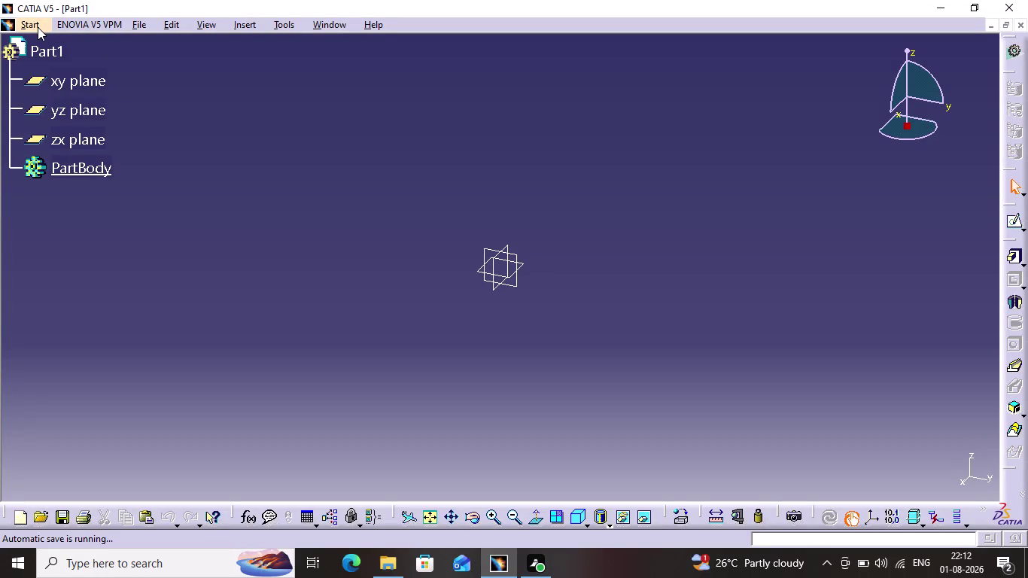
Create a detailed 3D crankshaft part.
Create a new part via Start > Mechanical Design > Part Design and select the zx plane.
click(1020, 28)
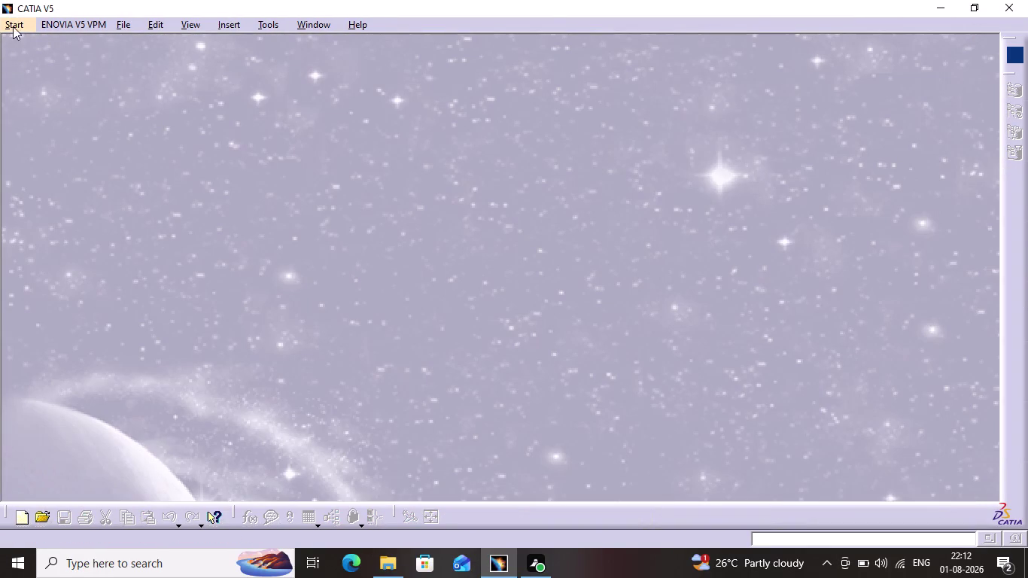
click(15, 23)
click(42, 60)
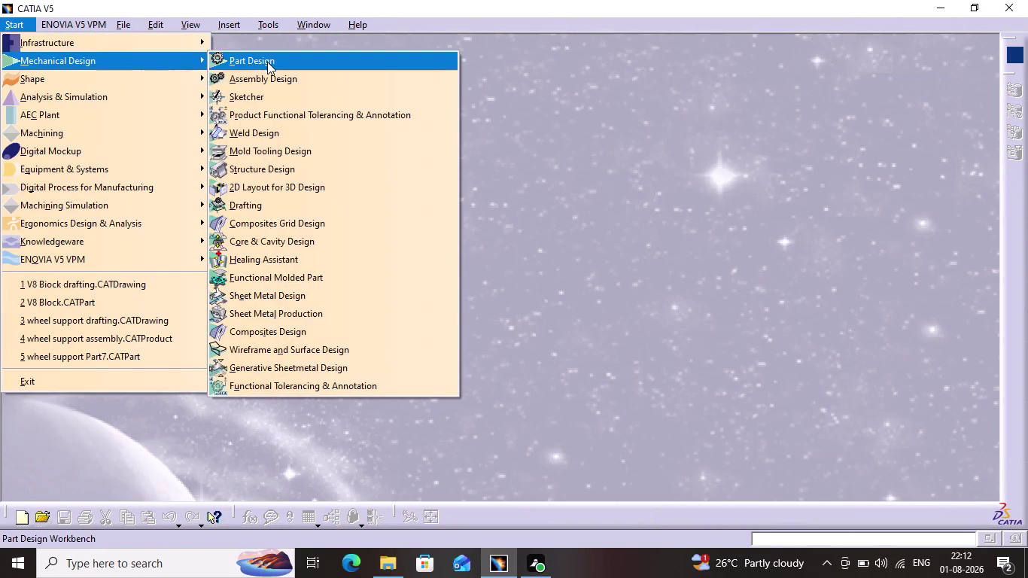
click(267, 62)
click(912, 483)
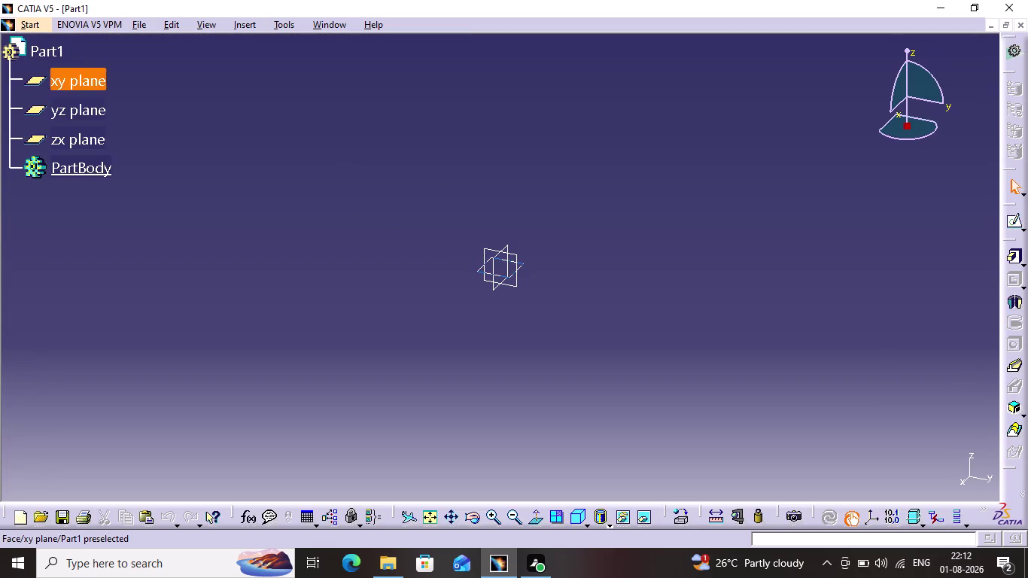
click(491, 260)
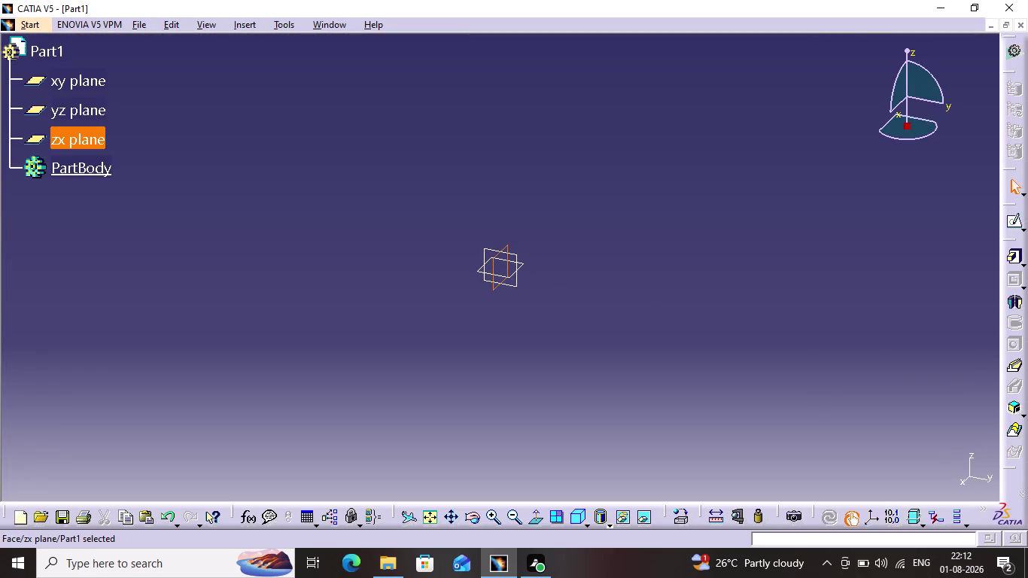
click(1017, 255)
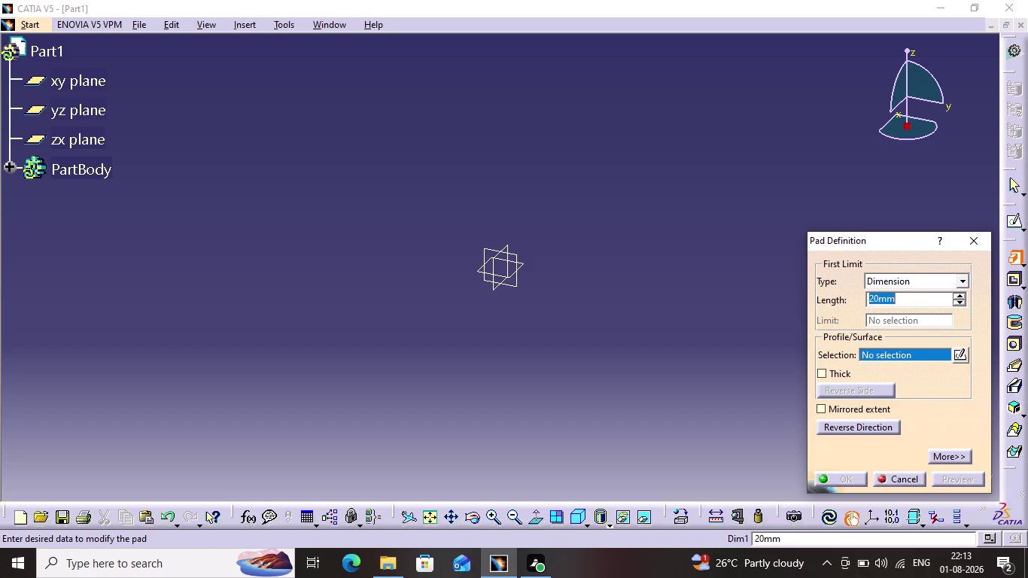
Cancel the profileless pad and open a new sketch on the zx plane.
click(501, 247)
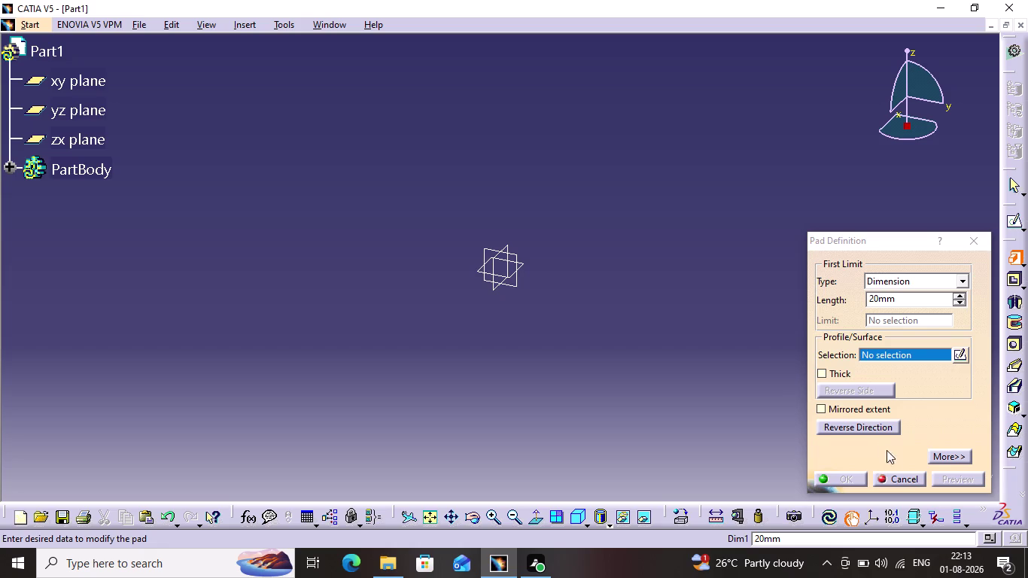
click(892, 482)
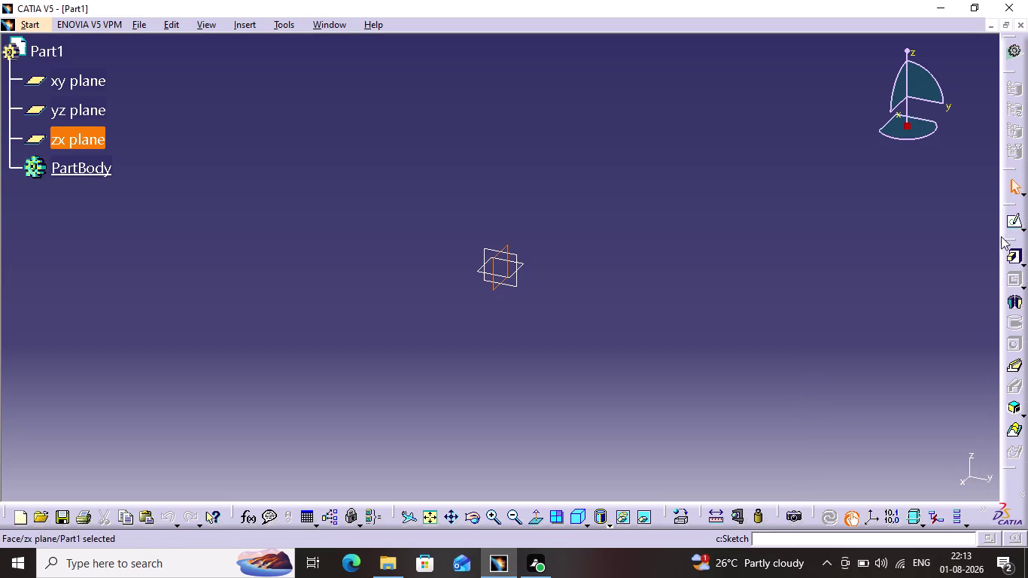
click(997, 241)
click(1008, 217)
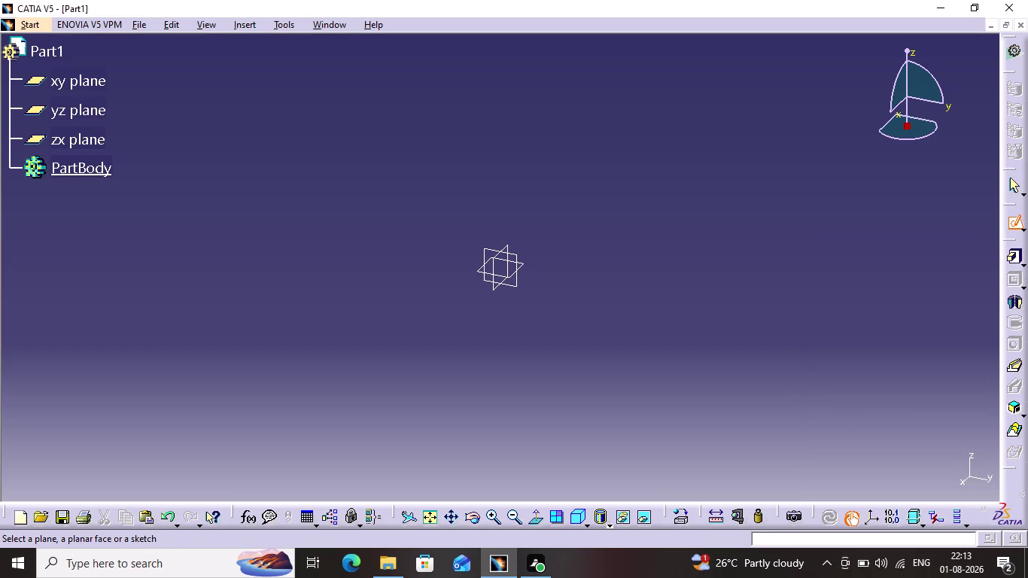
click(495, 259)
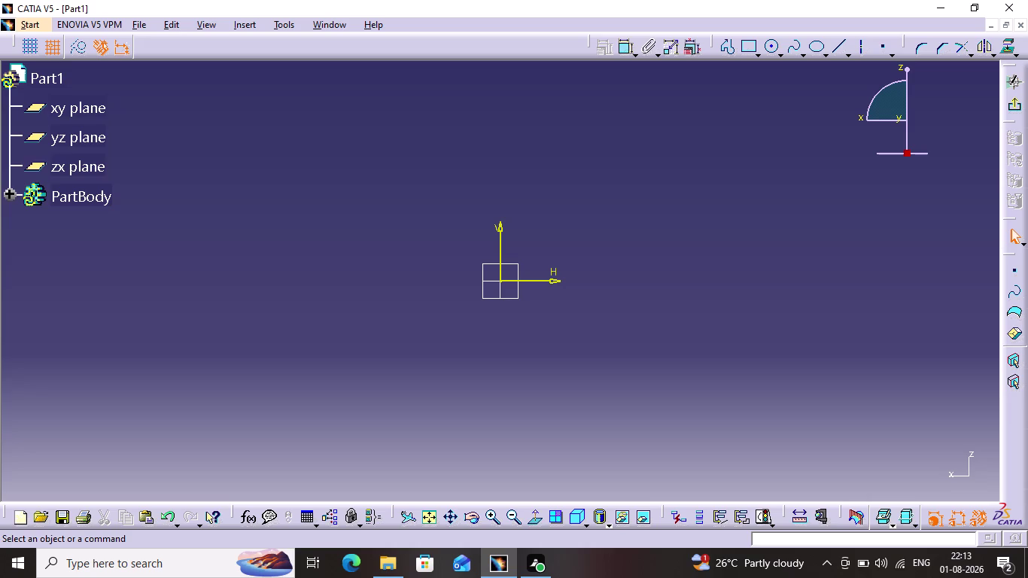
Draw a circle centred on the sketch origin, about 89 mm in diameter.
click(767, 45)
click(498, 280)
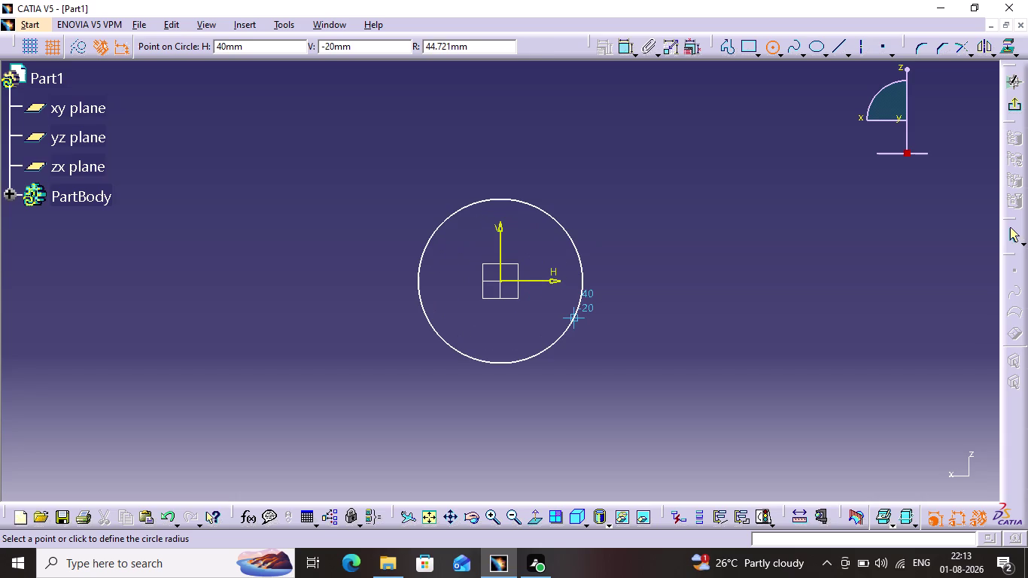
click(578, 316)
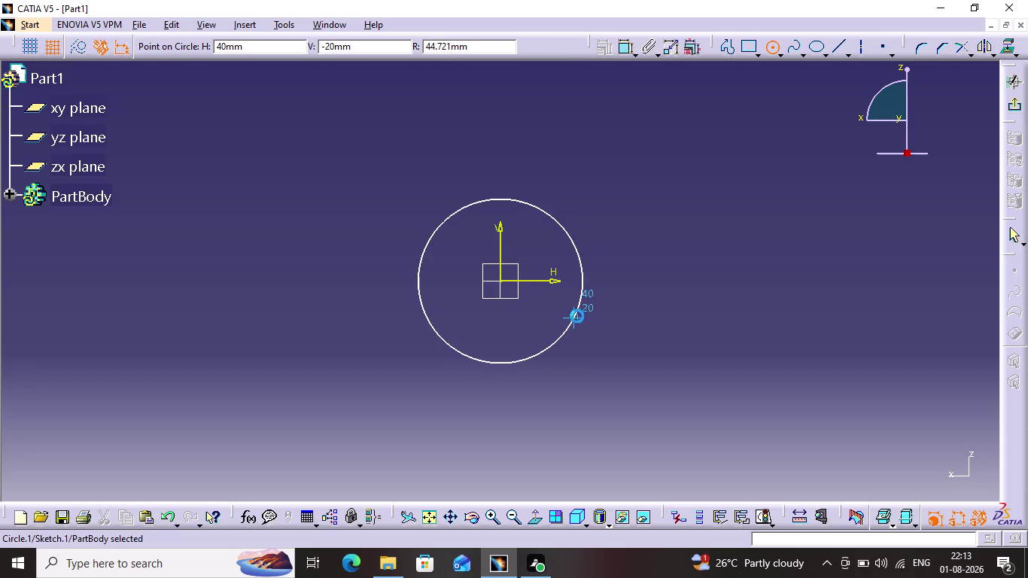
click(680, 322)
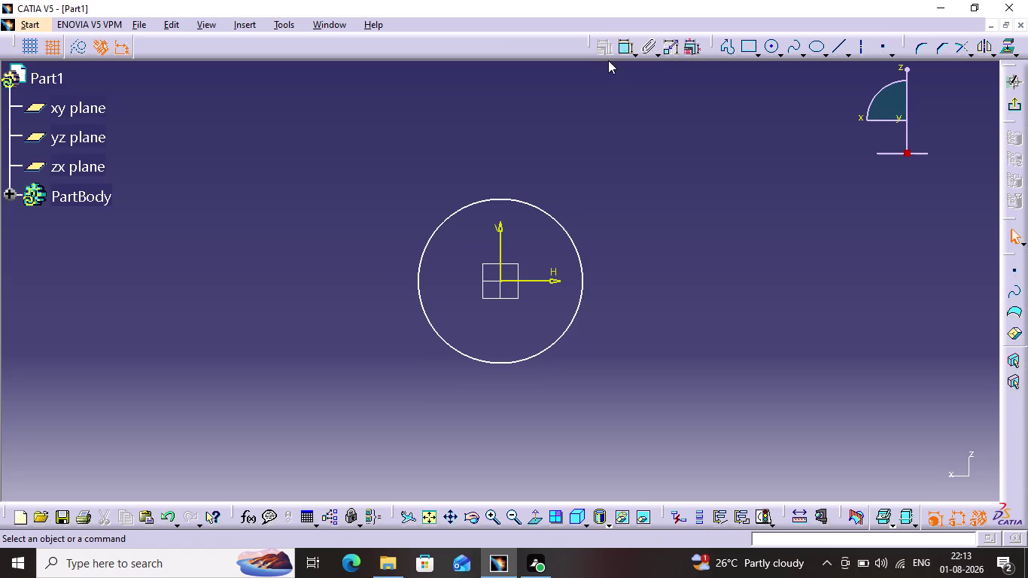
click(620, 49)
Dimension the circle, switch the constraint to Radius and set it to 50 mm.
click(562, 232)
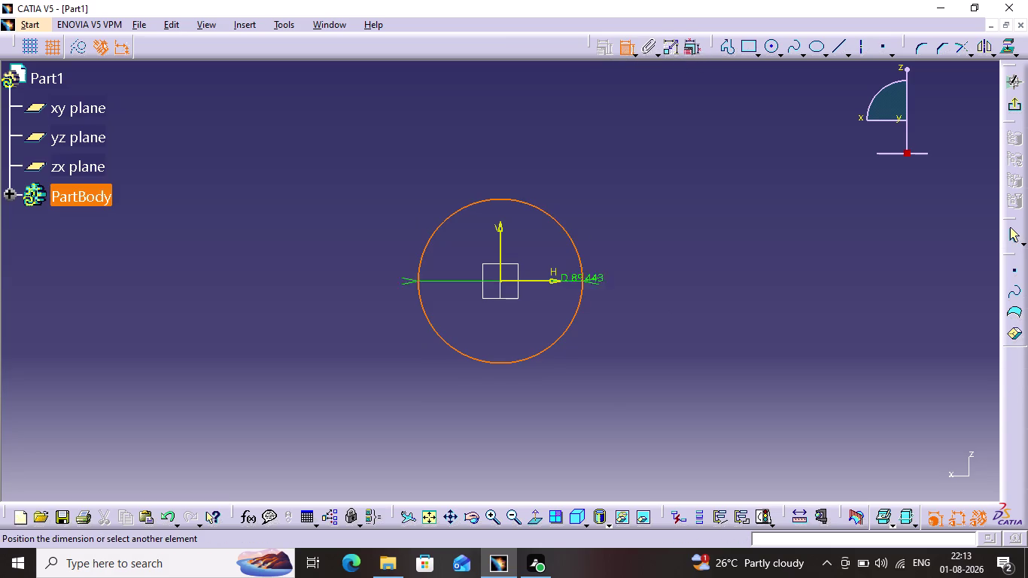
click(606, 183)
double_click(611, 179)
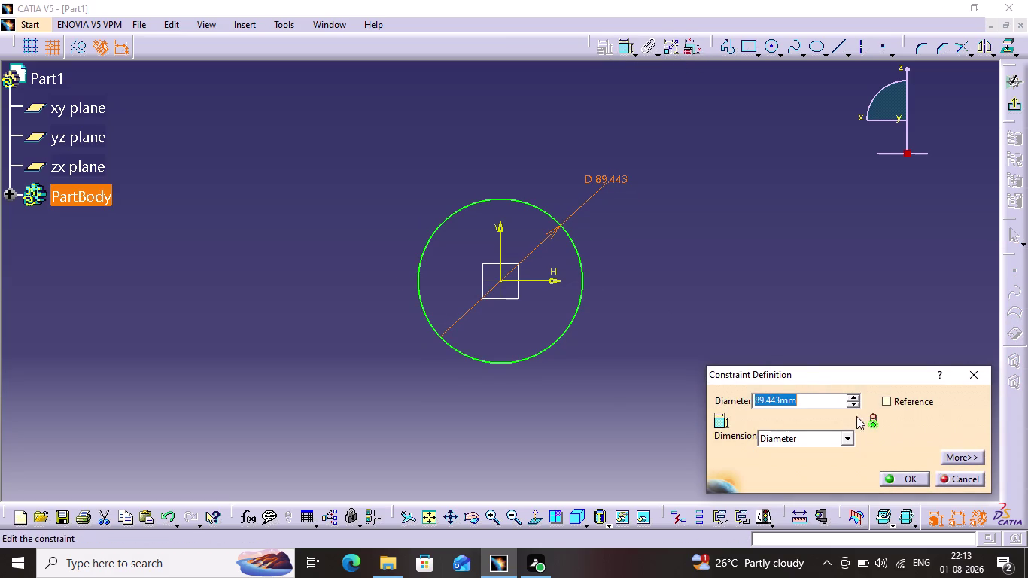
click(852, 439)
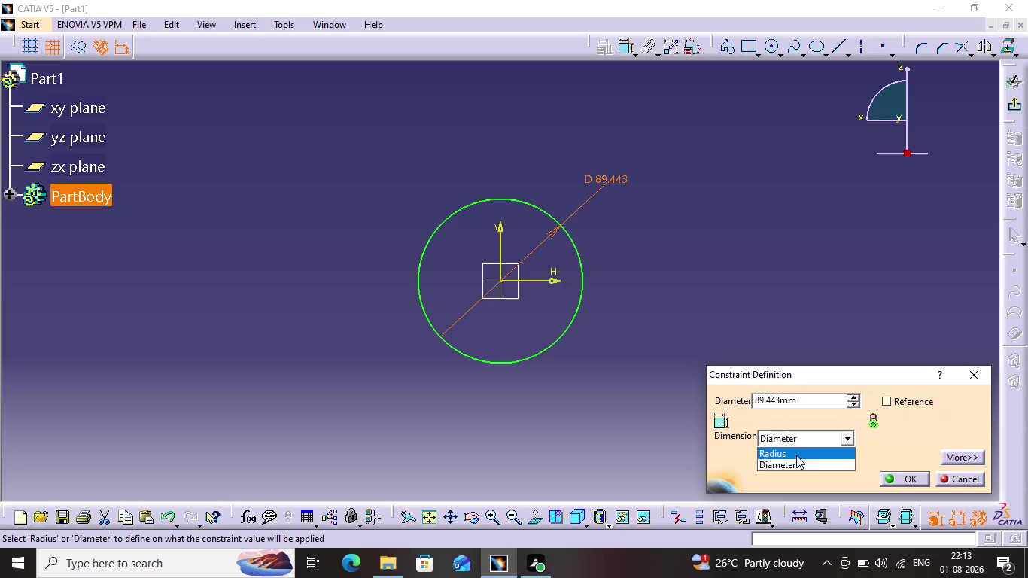
click(795, 456)
double_click(793, 402)
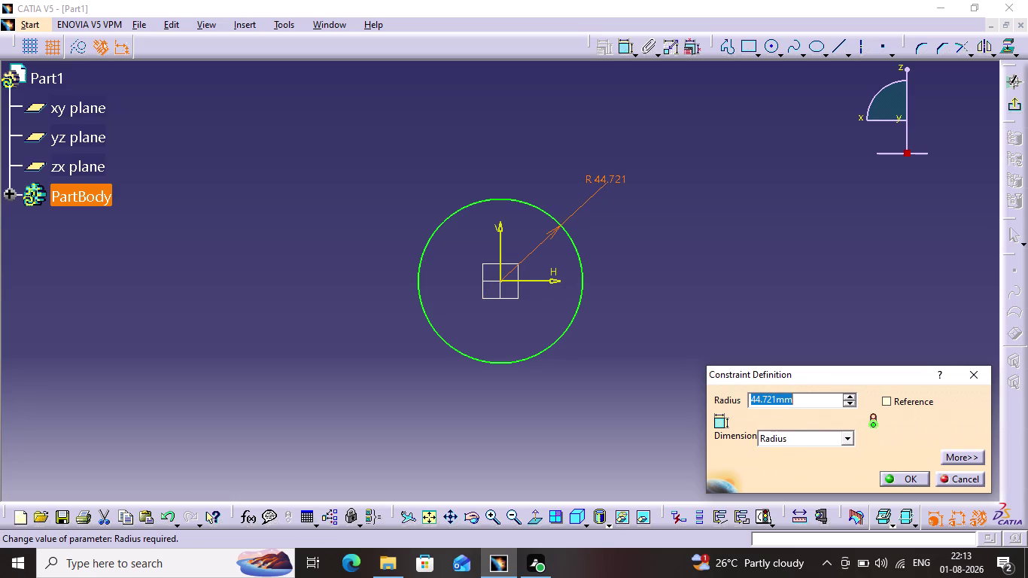
text(50)
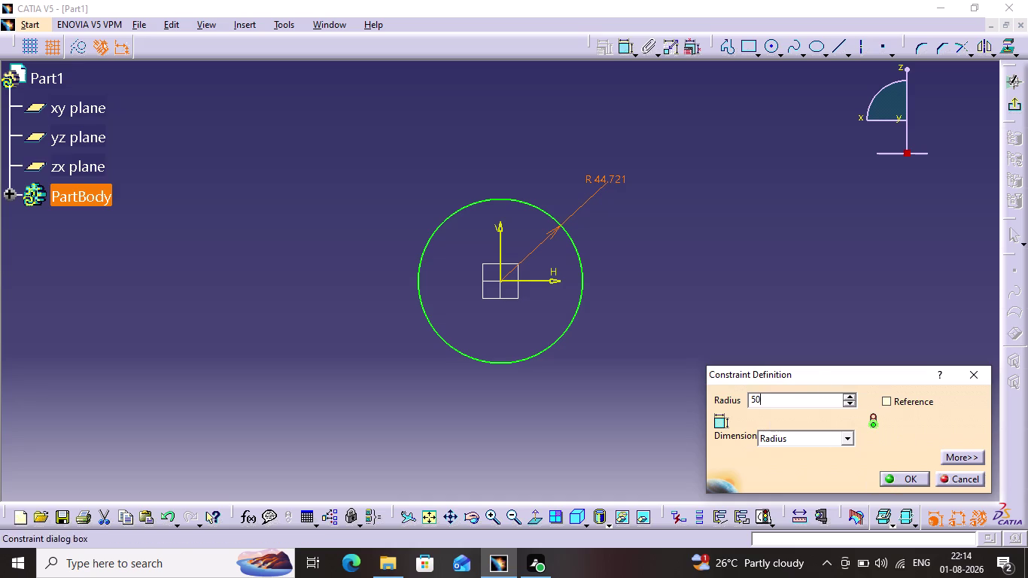
click(808, 342)
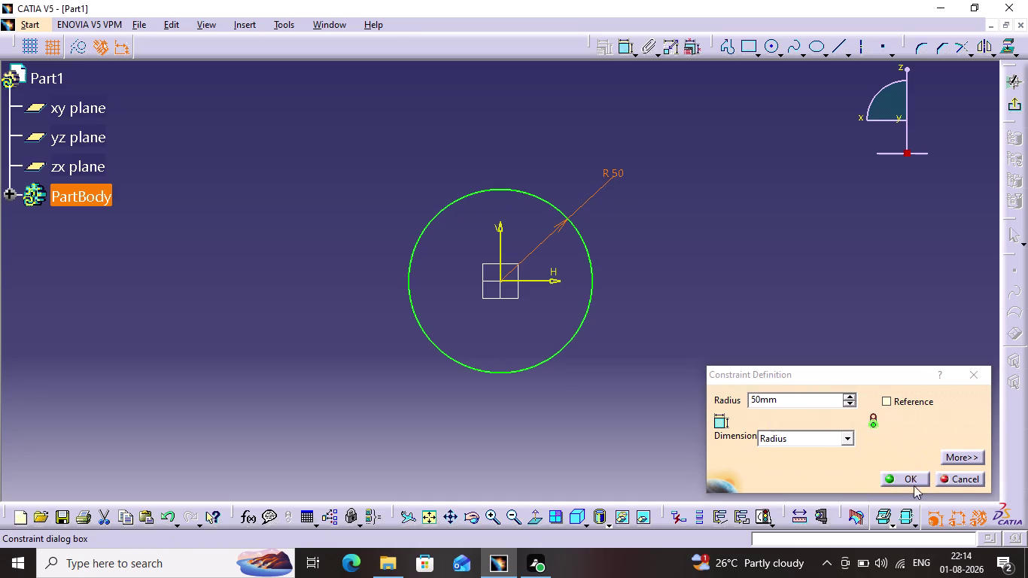
click(914, 485)
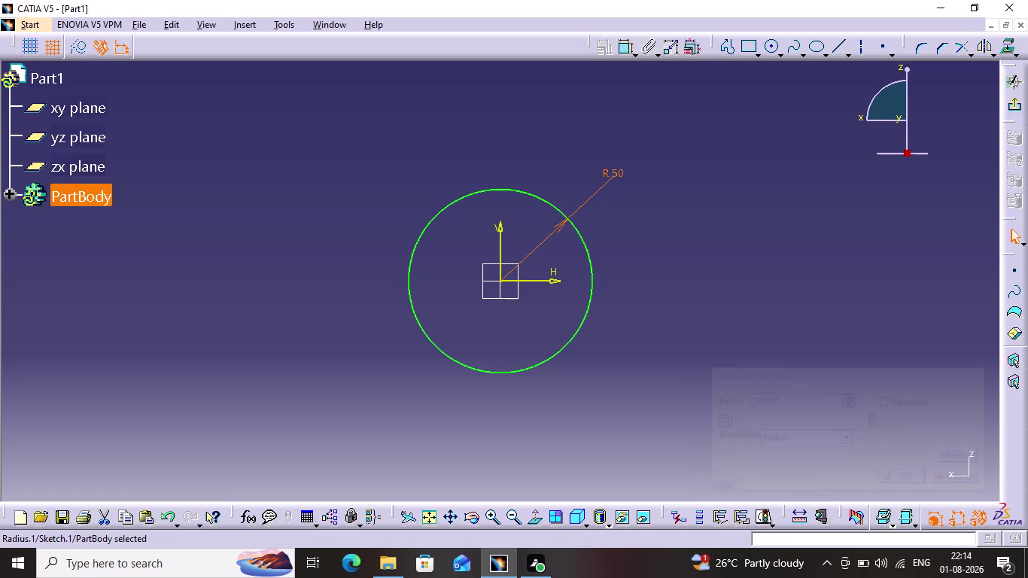
drag(763, 66, 761, 73)
drag(795, 38, 868, 12)
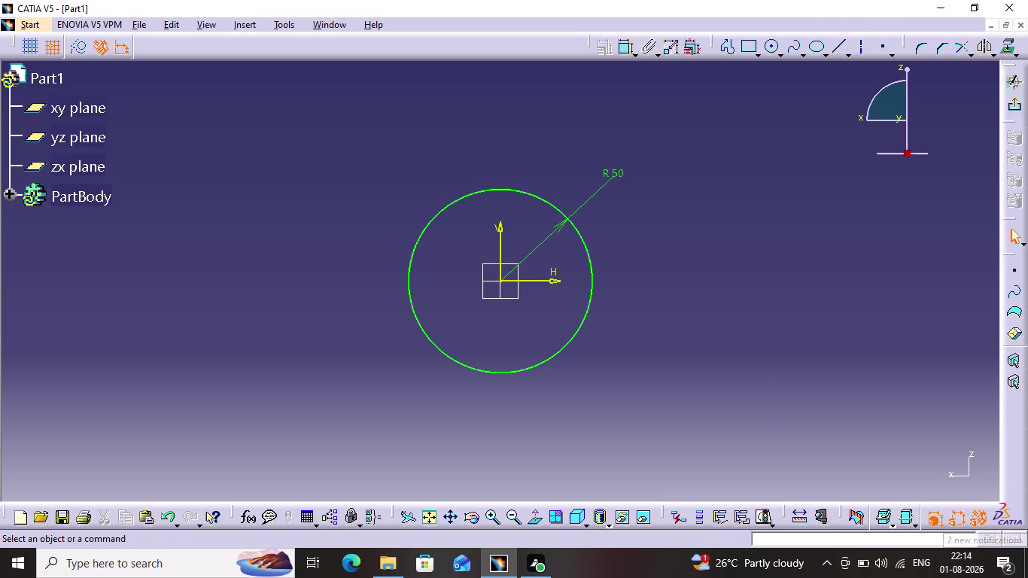
click(765, 50)
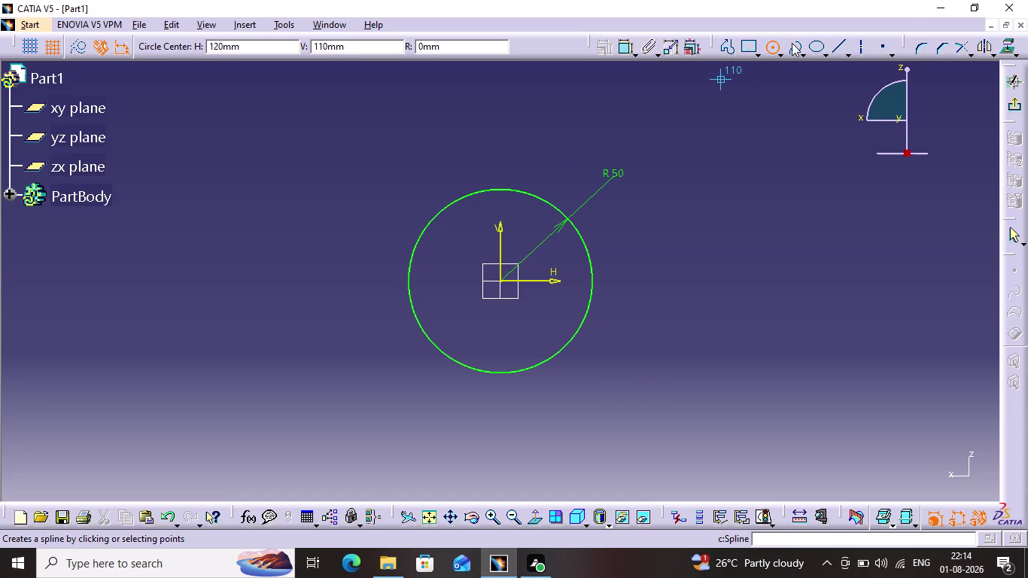
Exit the sketch and pad the R50 circle 16 mm in the reversed direction.
click(766, 46)
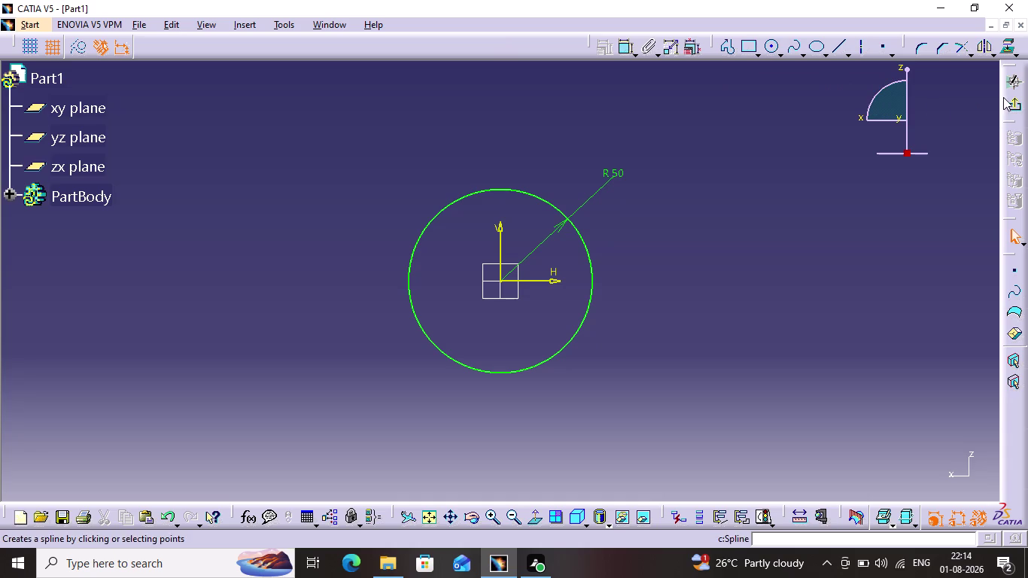
click(1014, 108)
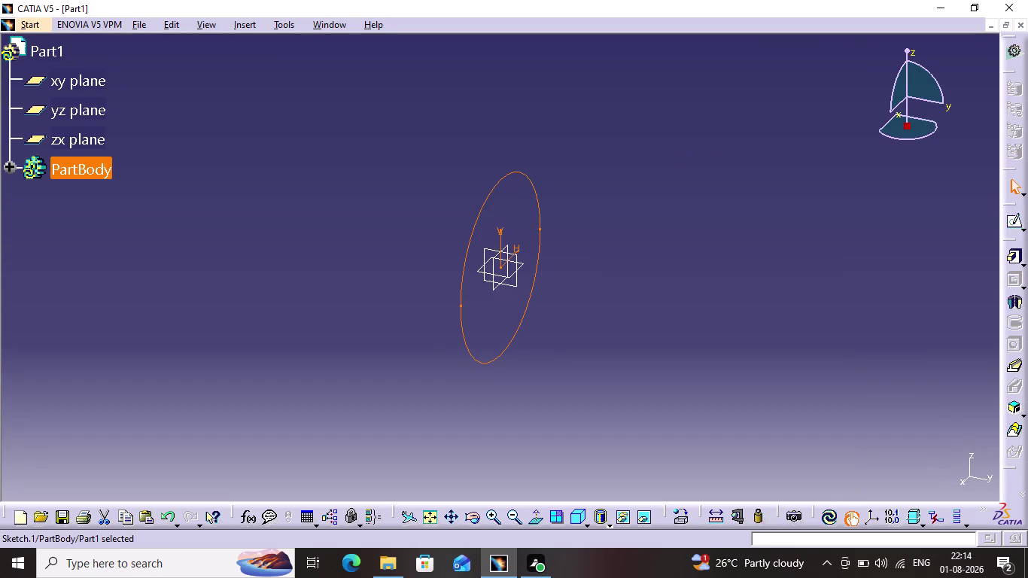
click(1012, 255)
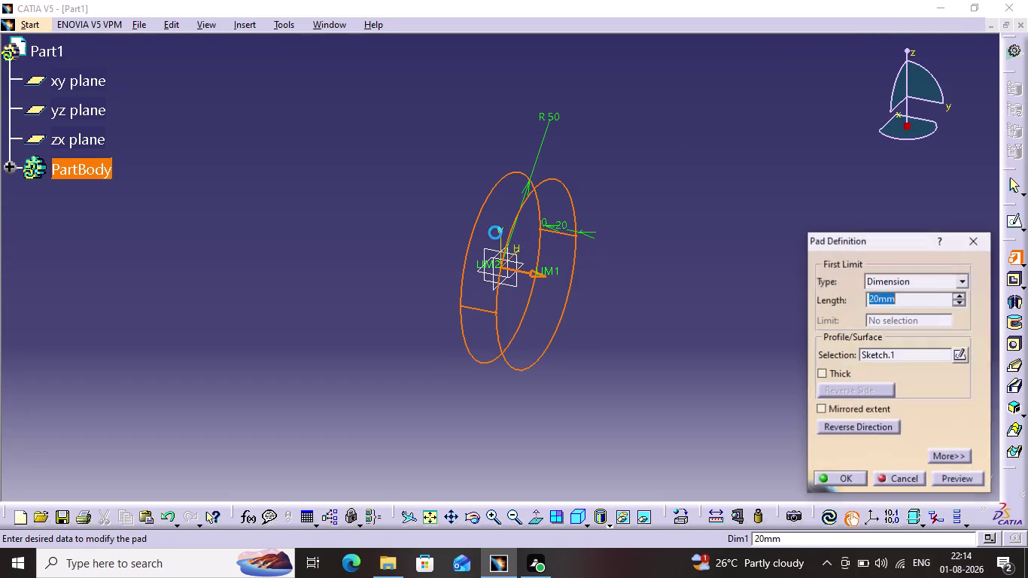
click(827, 426)
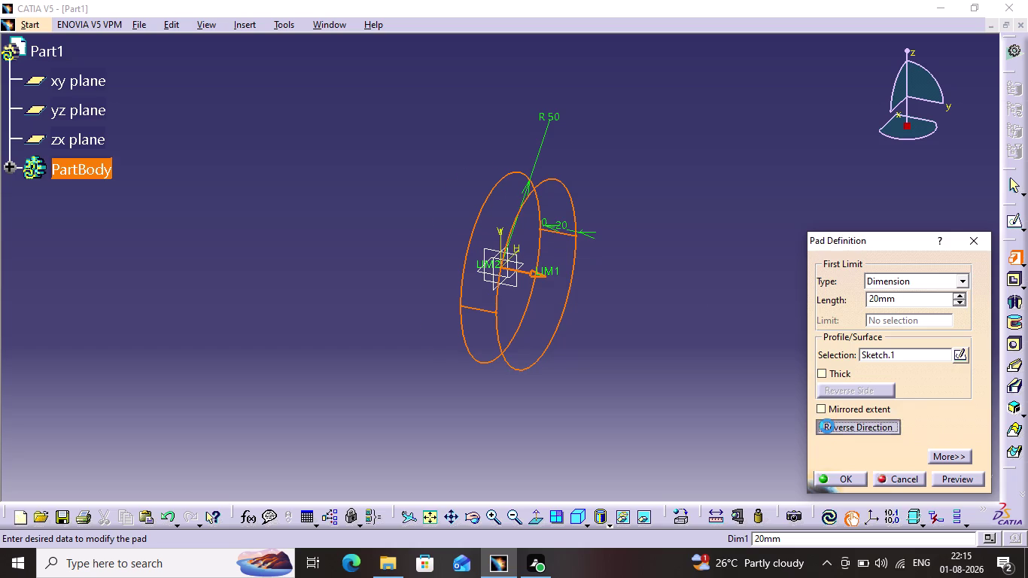
double_click(900, 299)
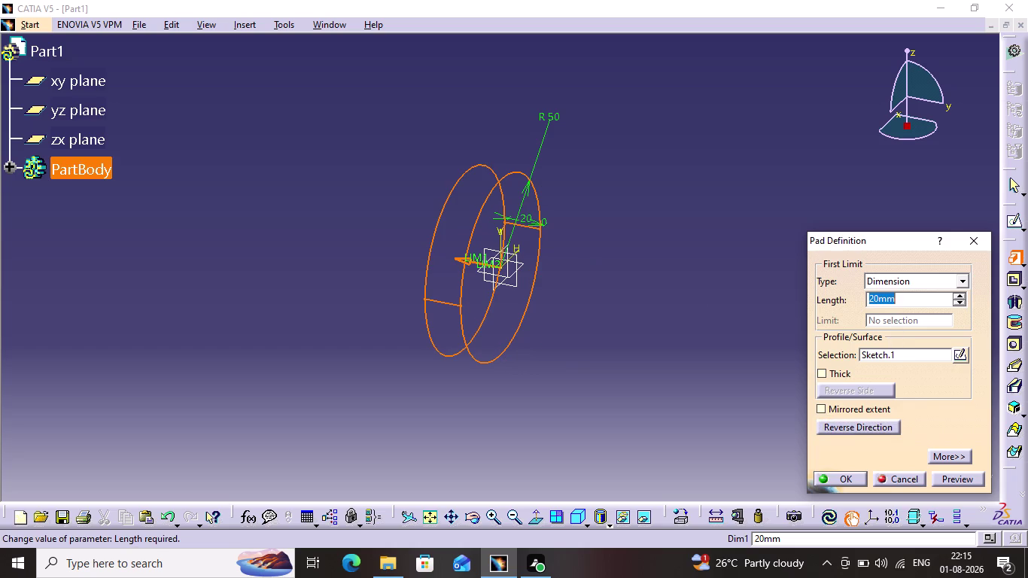
key(1)
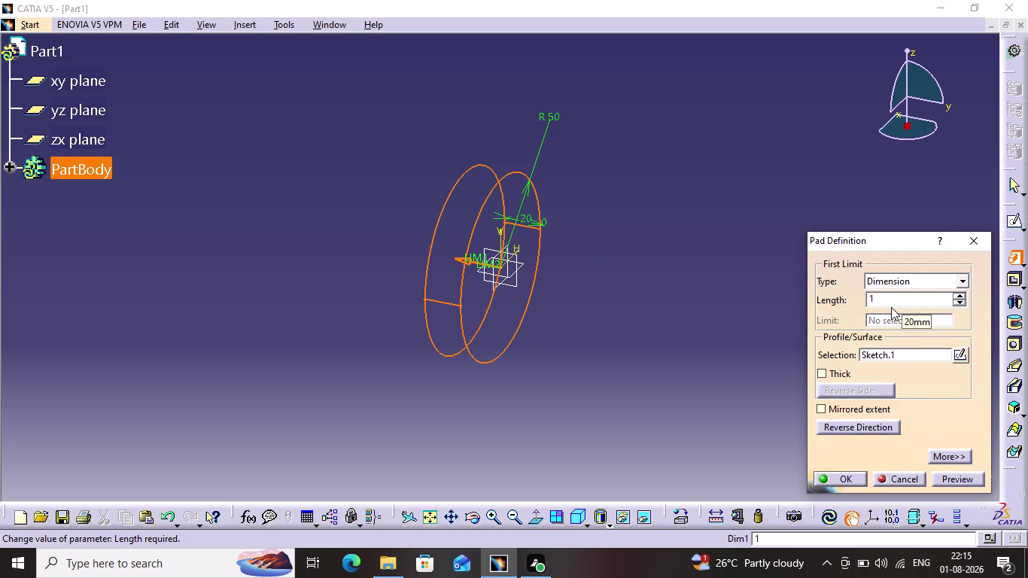
key(6)
key(Return)
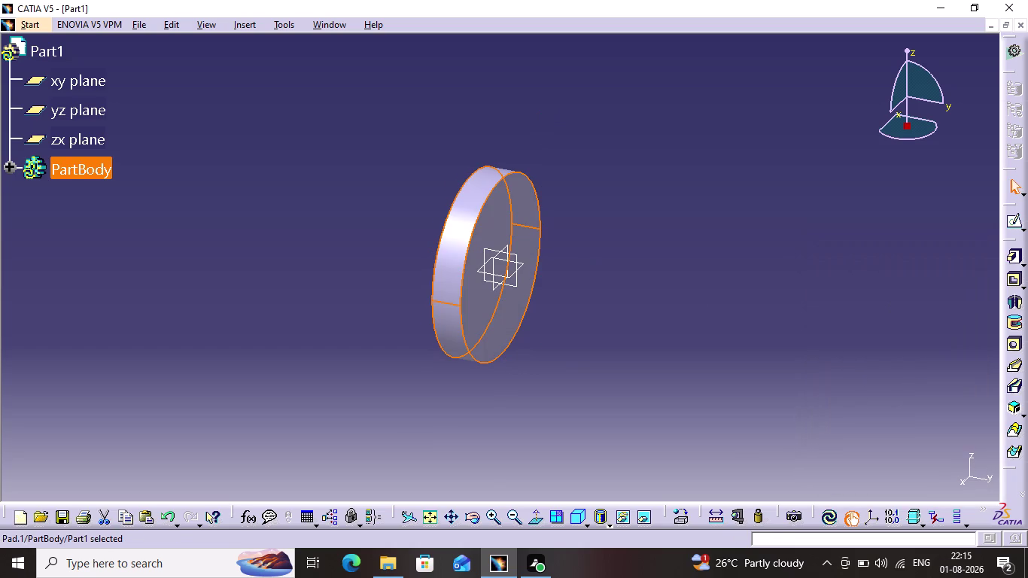
click(681, 307)
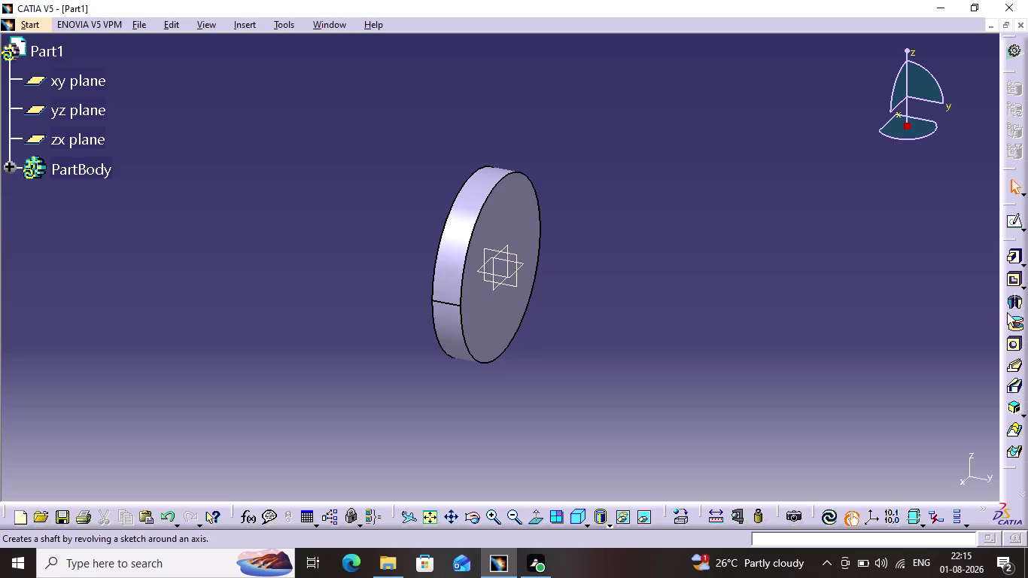
Abandon a hole on the disc face and open a sketch on the front face instead.
click(1011, 338)
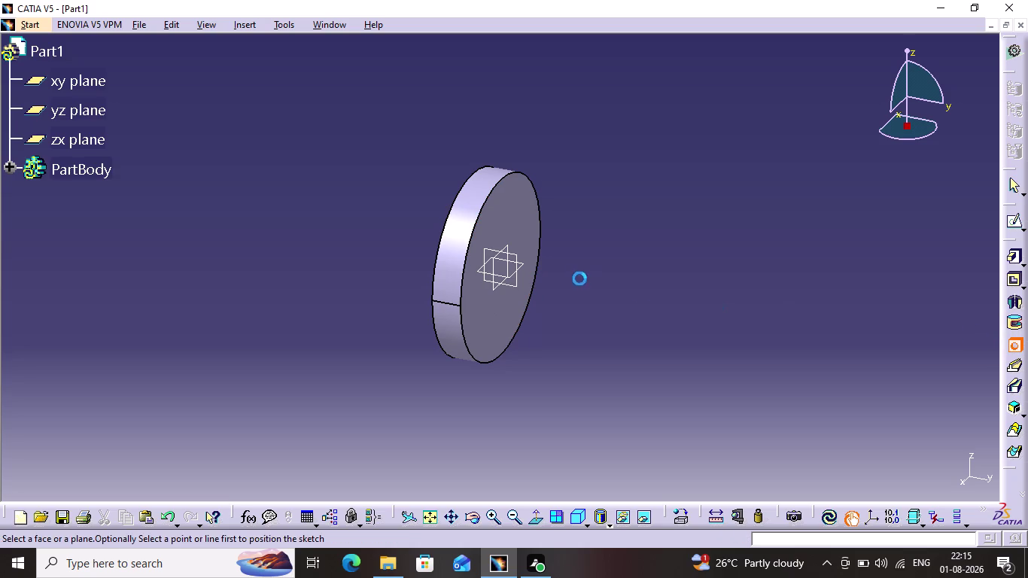
click(503, 301)
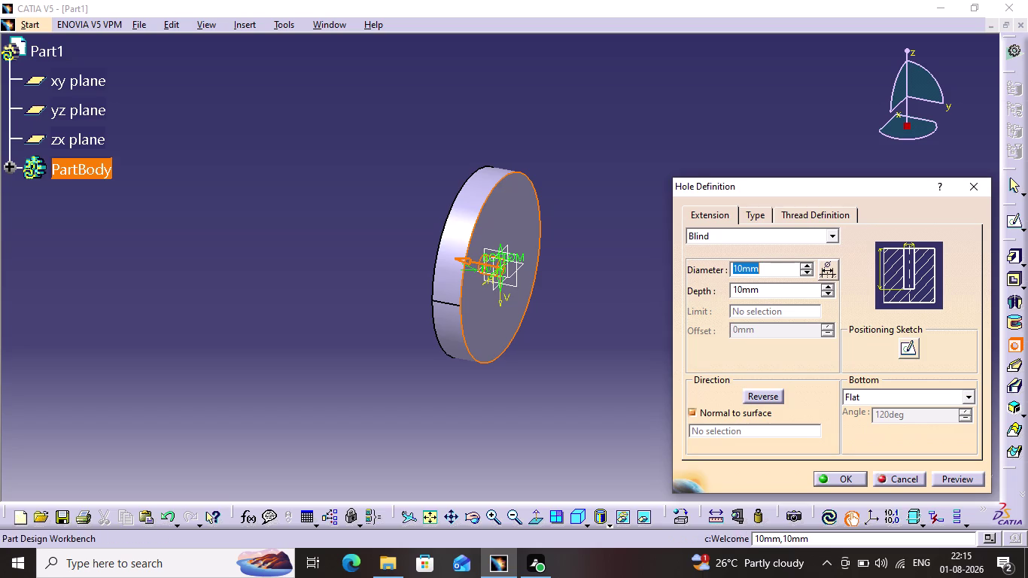
click(974, 177)
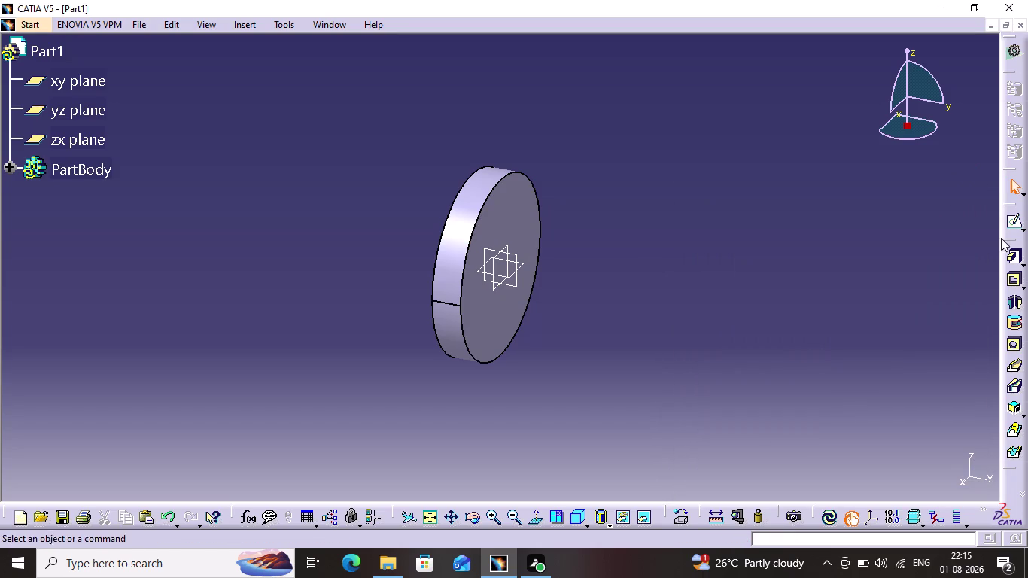
click(1013, 231)
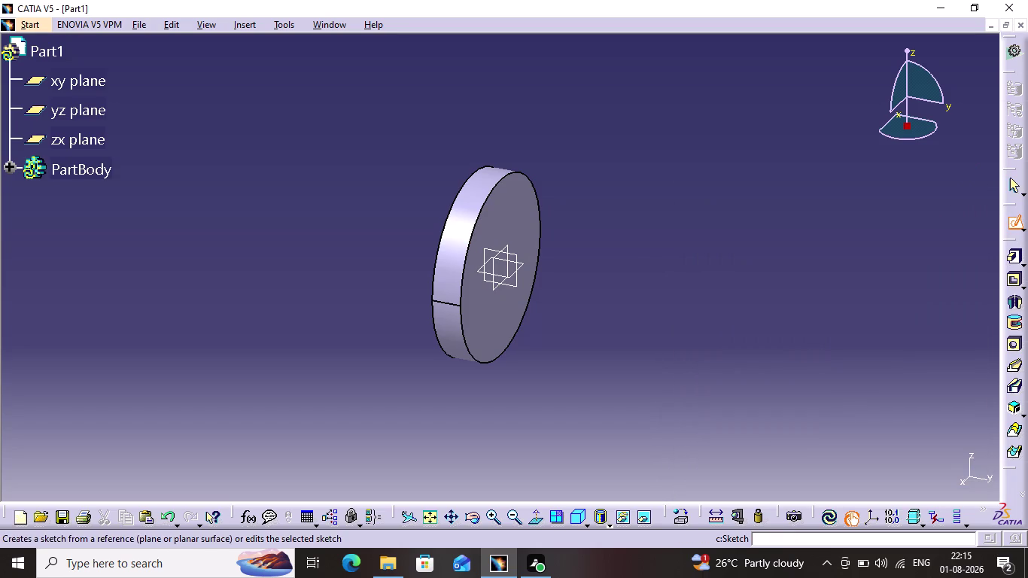
click(509, 312)
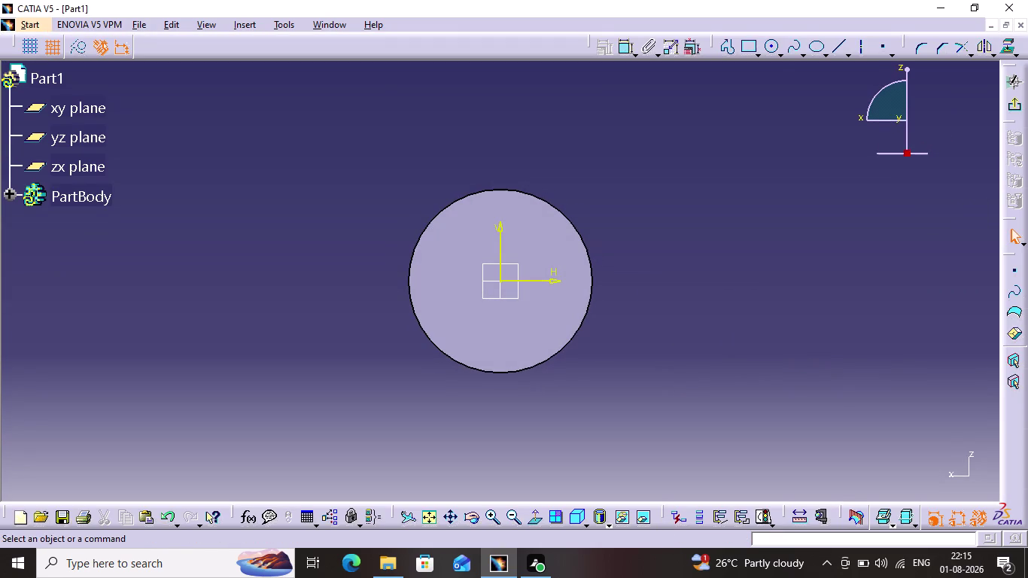
Draw a circle centred on the face origin, discarding an accidental second circle.
click(773, 53)
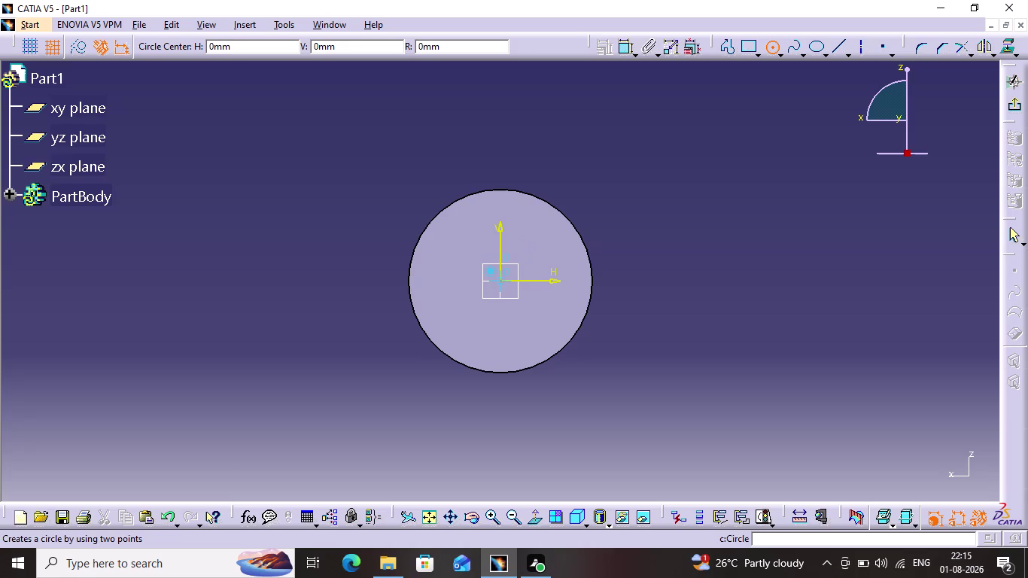
click(504, 279)
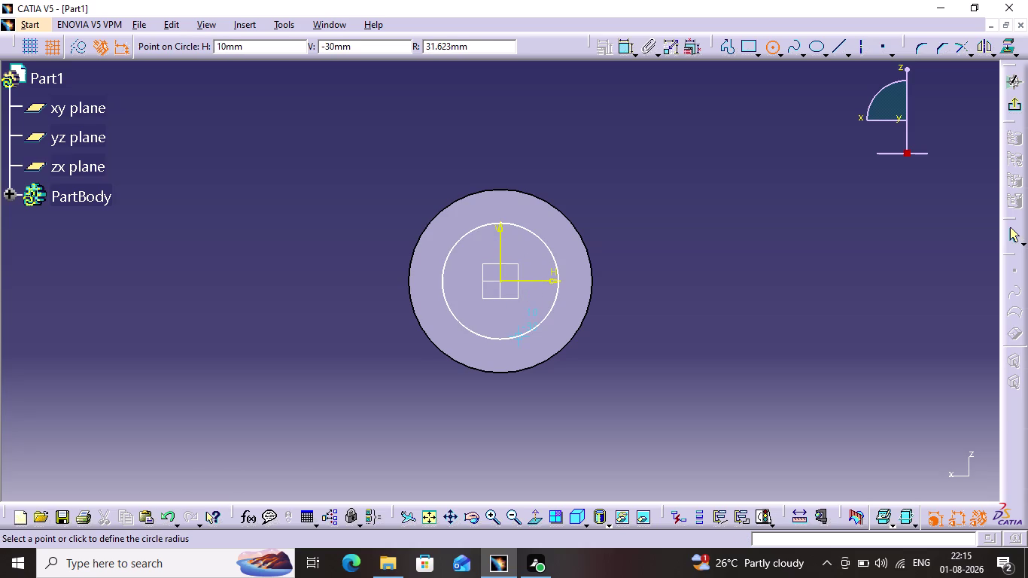
click(533, 339)
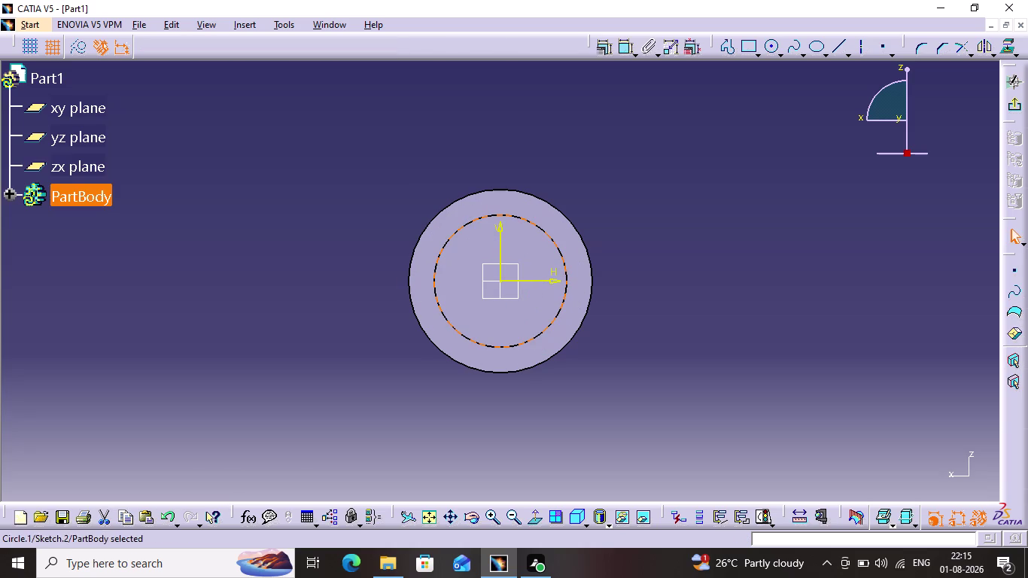
click(765, 53)
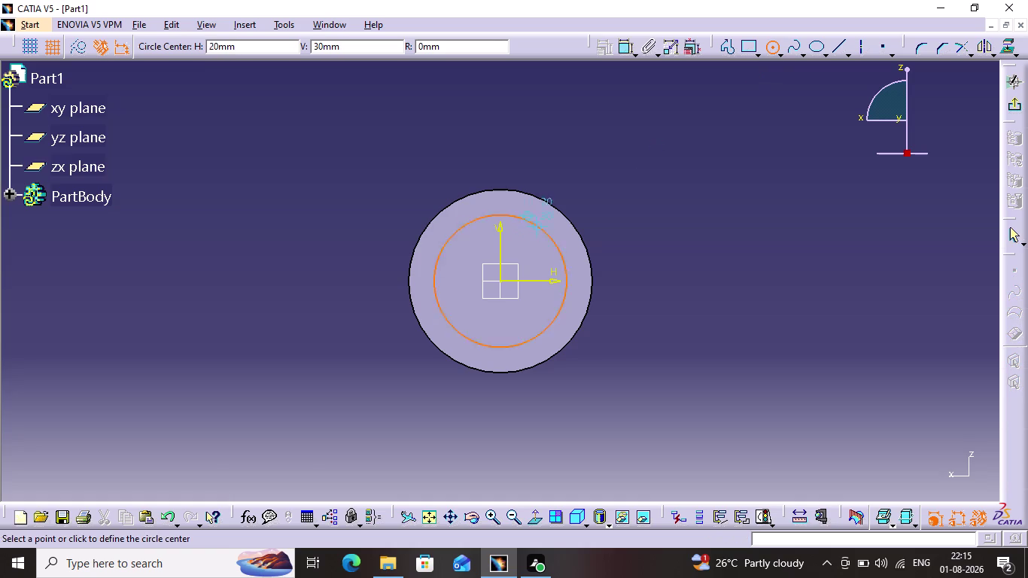
click(532, 223)
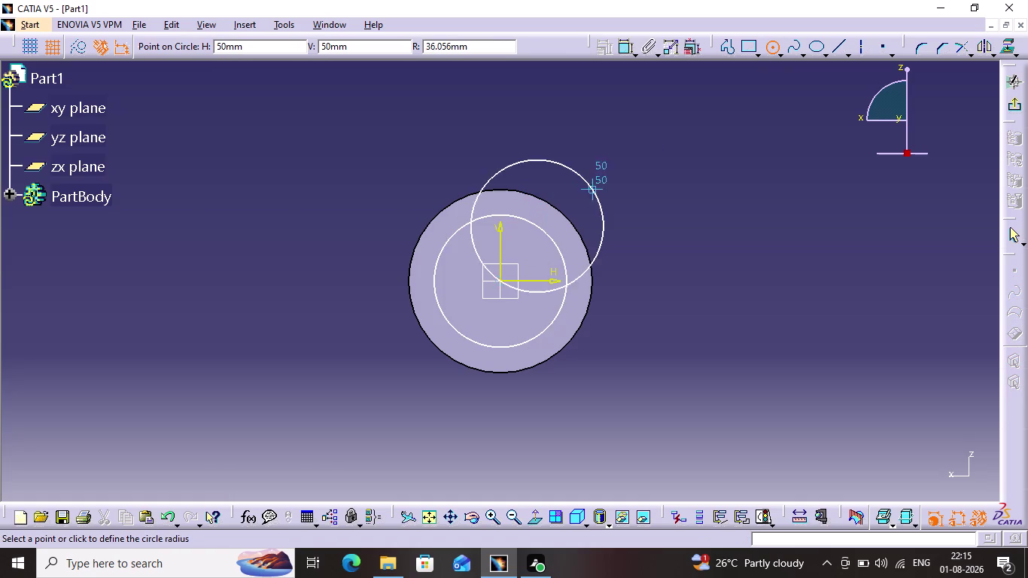
key(Escape)
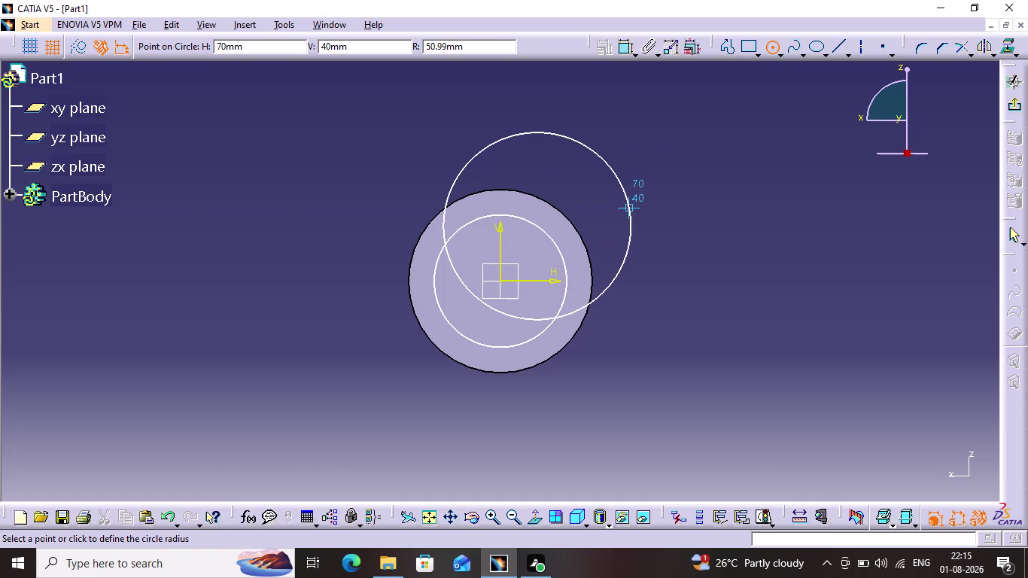
key(ctrl+z)
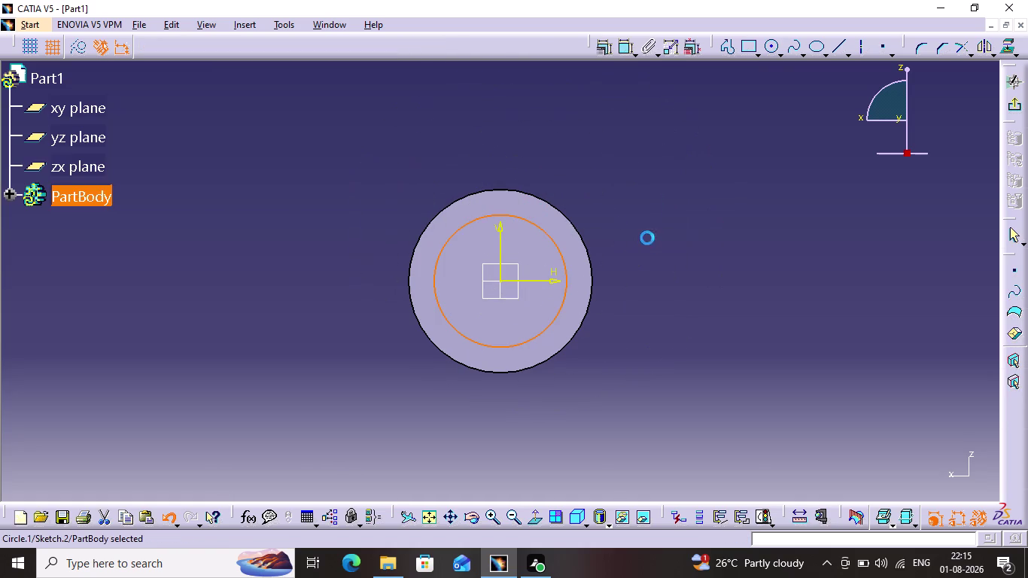
click(620, 54)
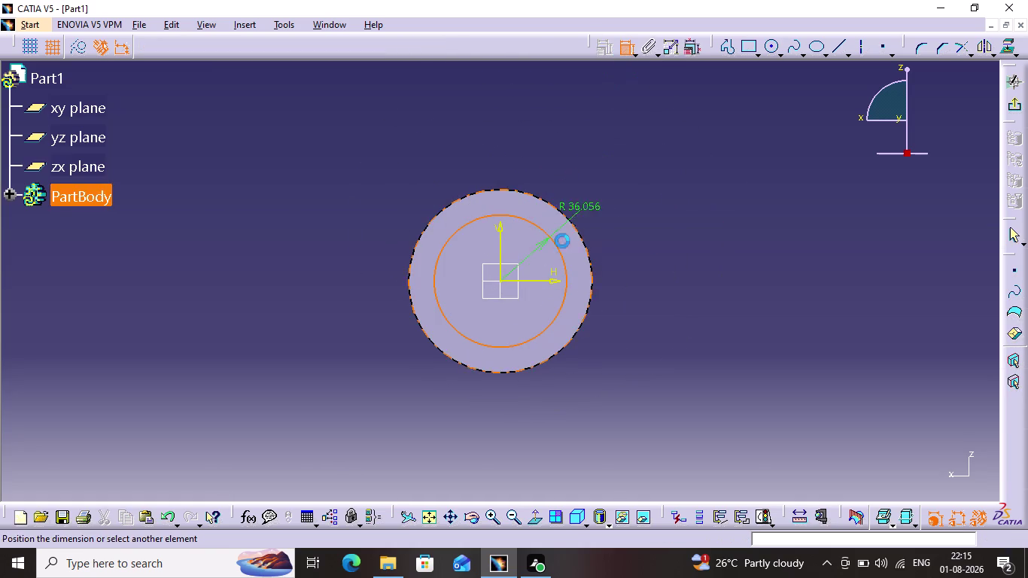
Dimension the centred circle and change it to an 80 mm diameter.
click(615, 192)
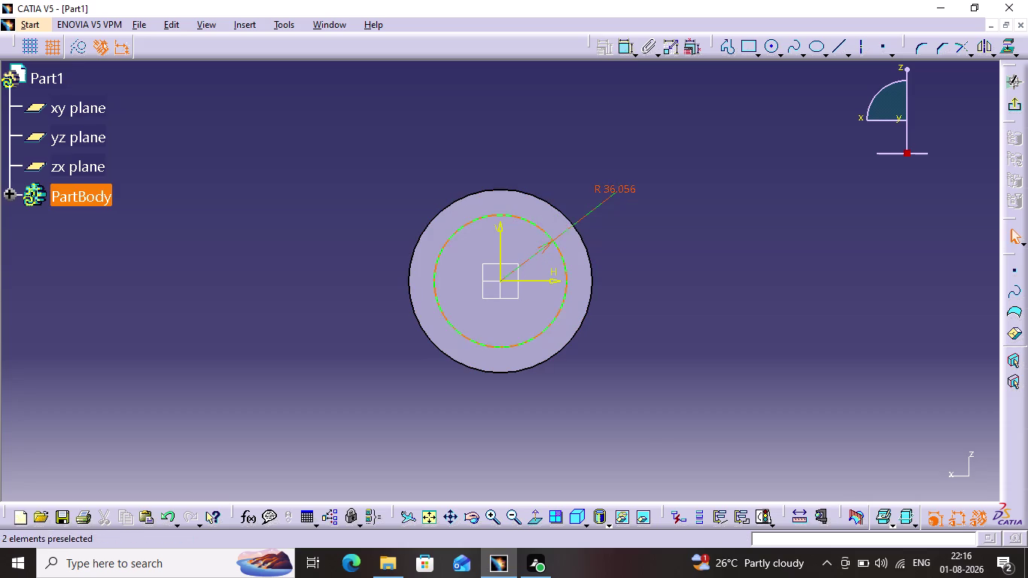
double_click(619, 185)
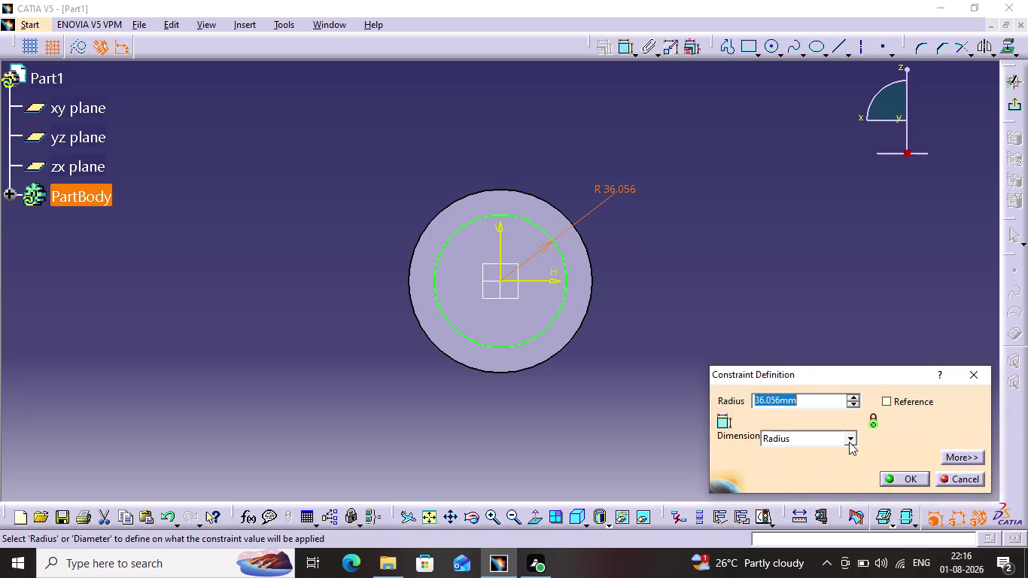
click(850, 442)
click(809, 460)
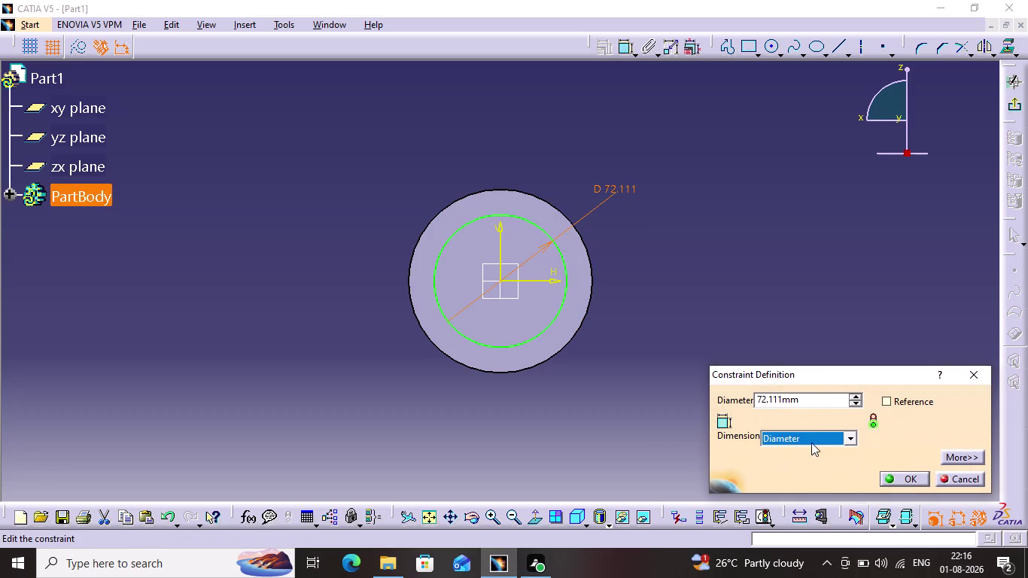
double_click(816, 404)
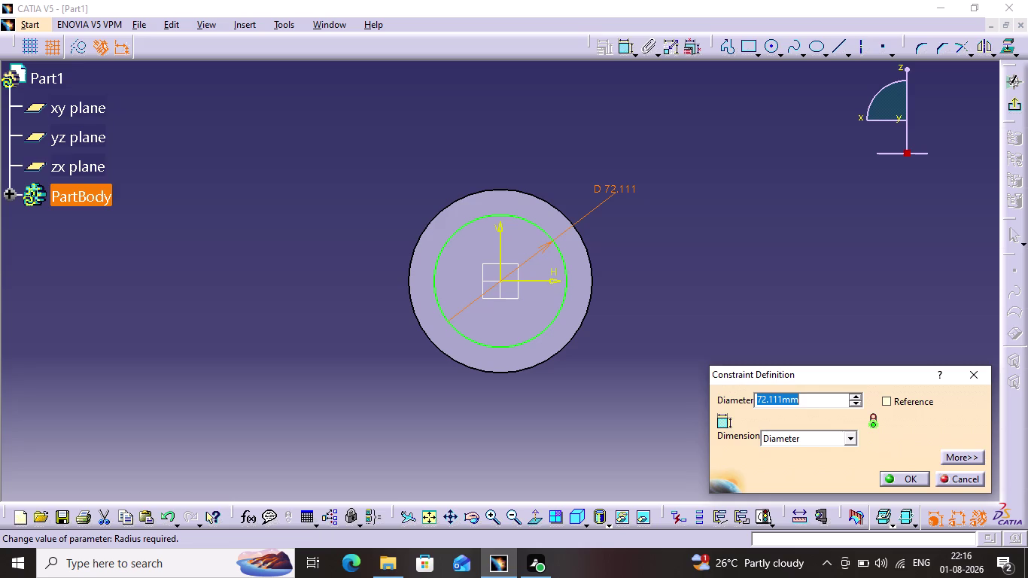
key(8)
key(0)
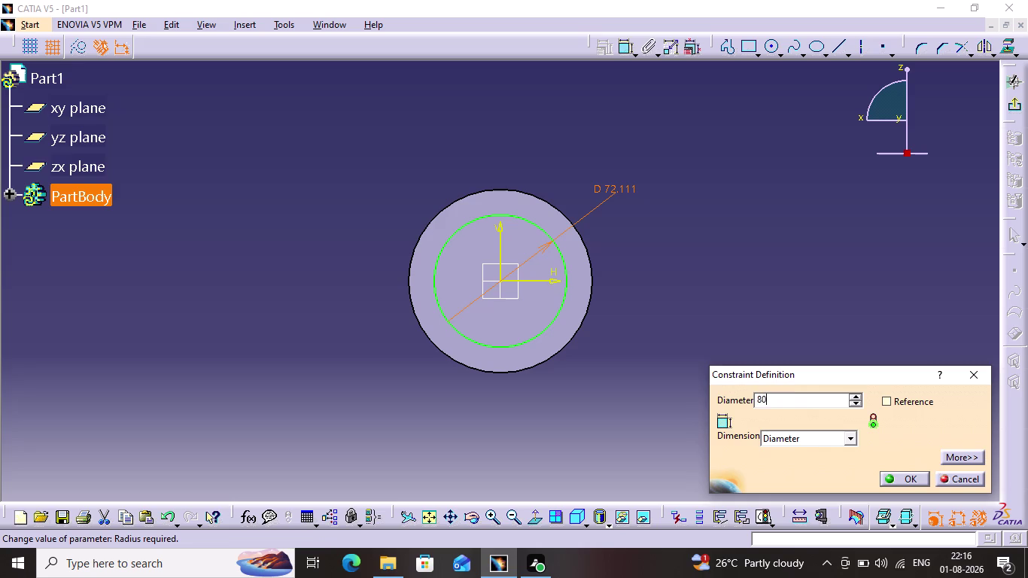
key(Return)
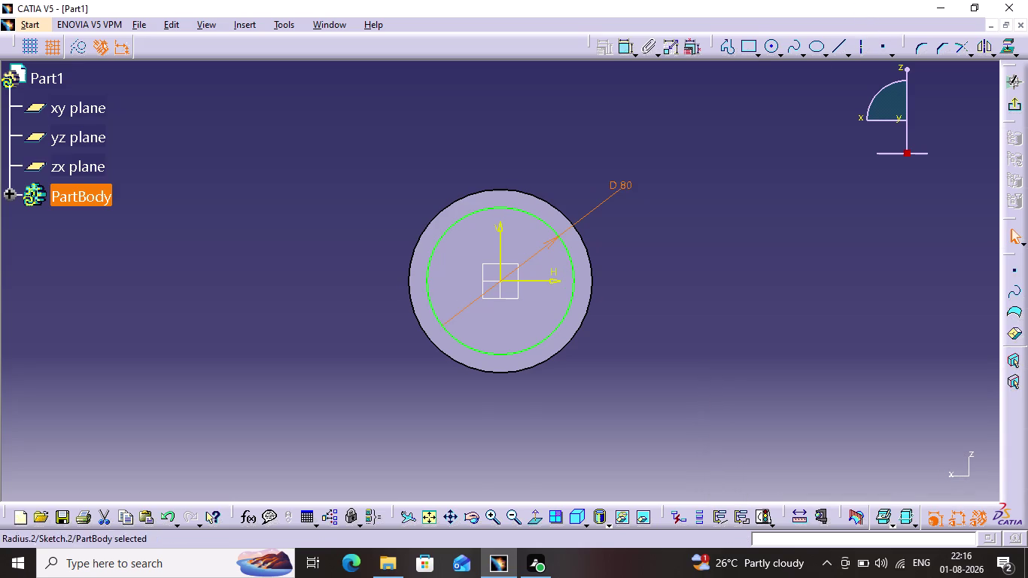
click(769, 46)
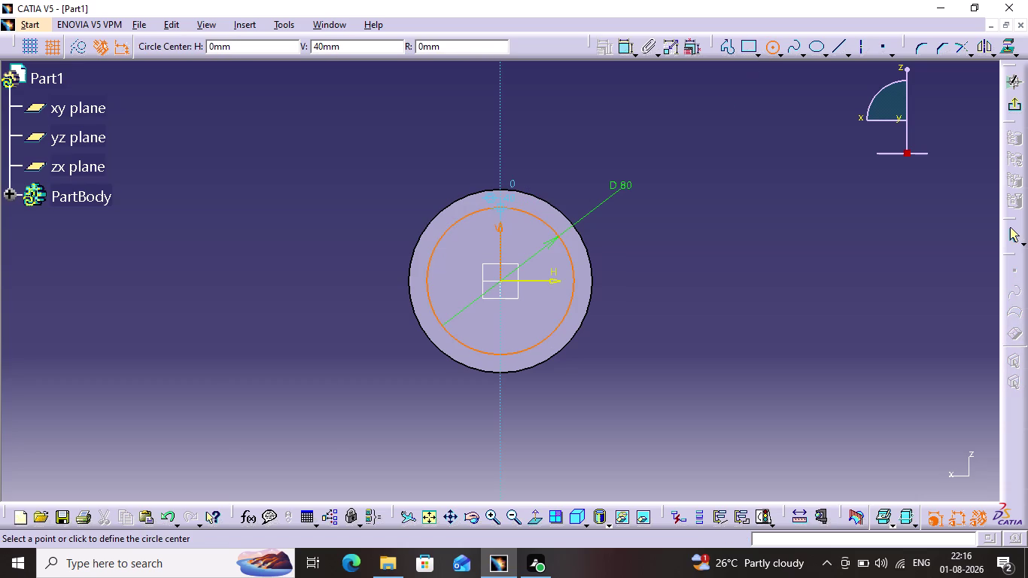
Draw small circles at the top, right, bottom and left points of the 80 mm circle.
click(501, 206)
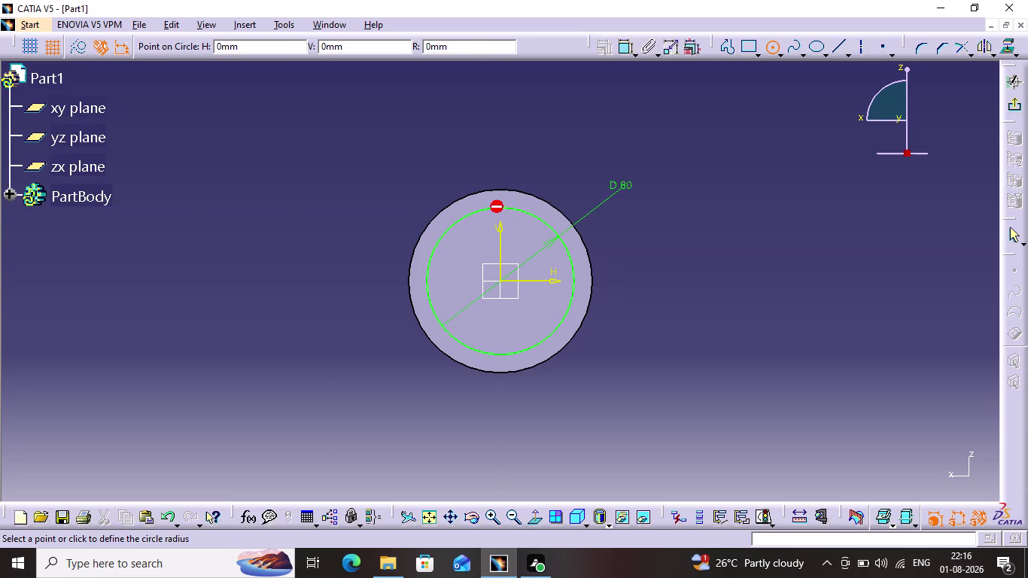
click(508, 223)
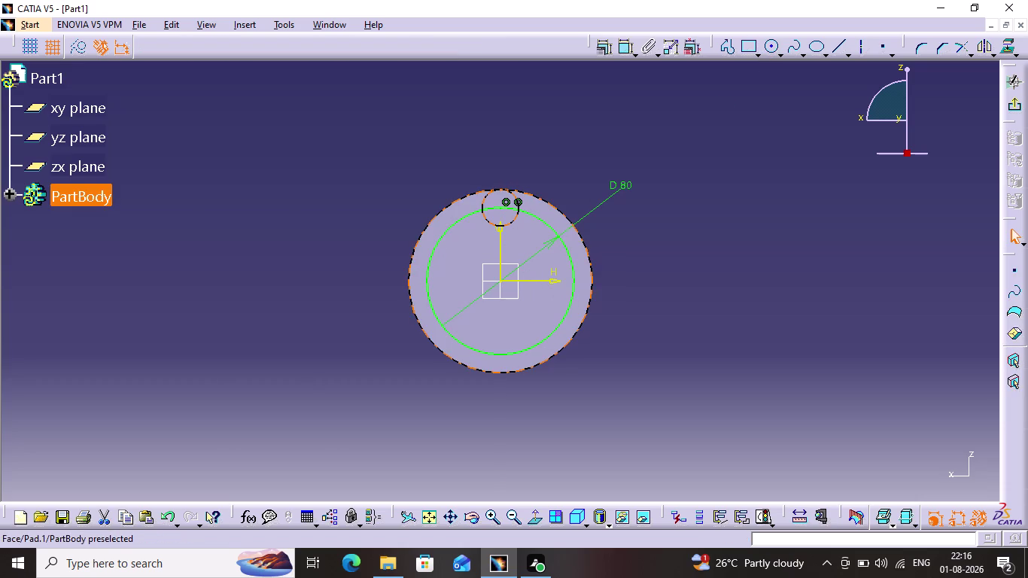
click(770, 51)
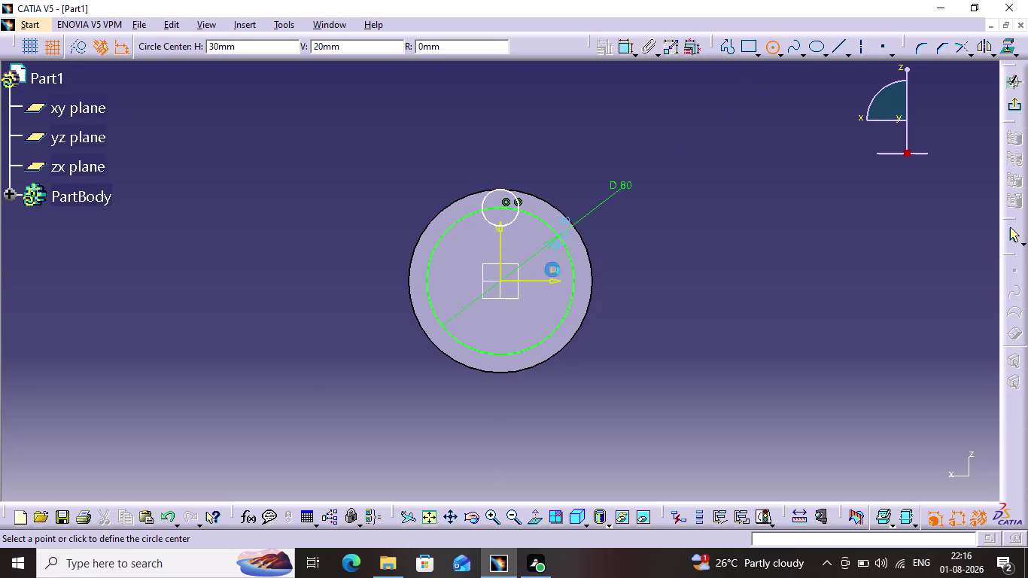
click(574, 280)
click(580, 304)
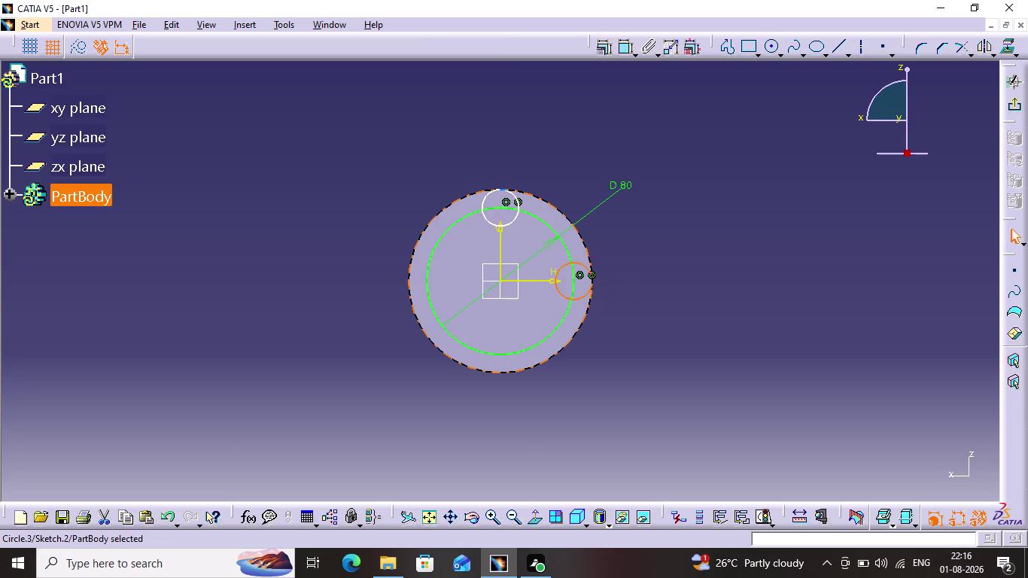
click(769, 50)
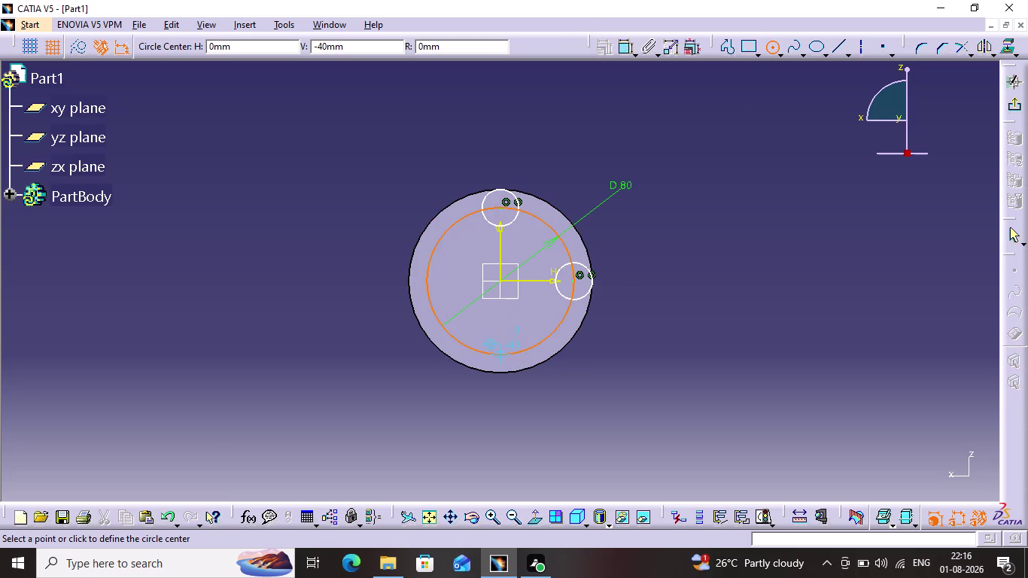
click(500, 352)
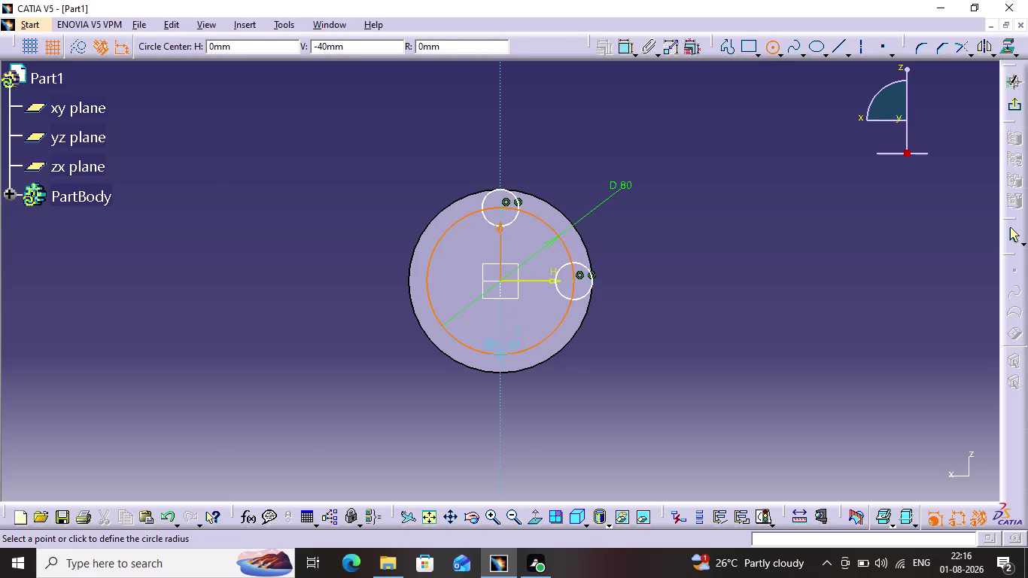
click(499, 369)
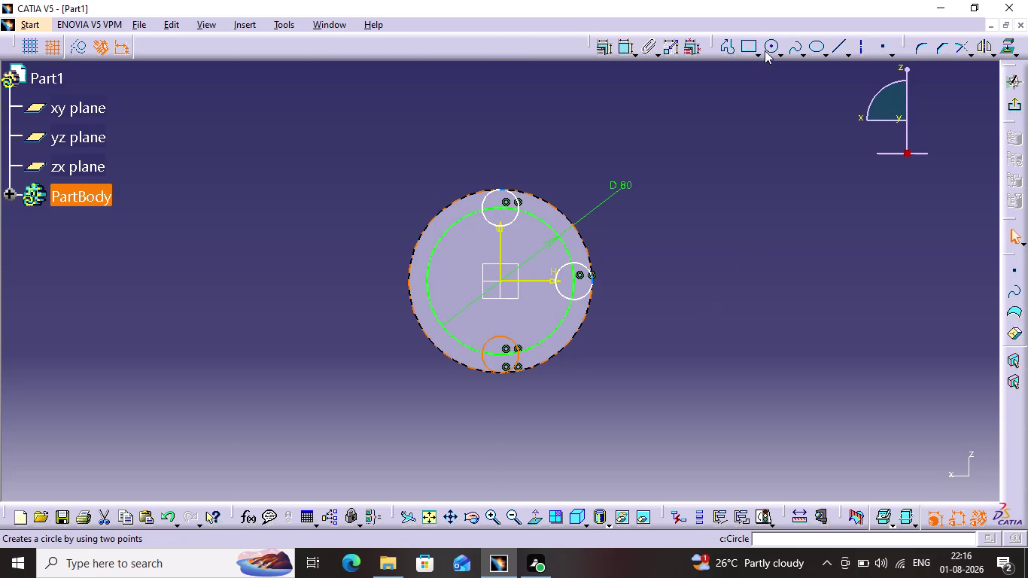
click(769, 44)
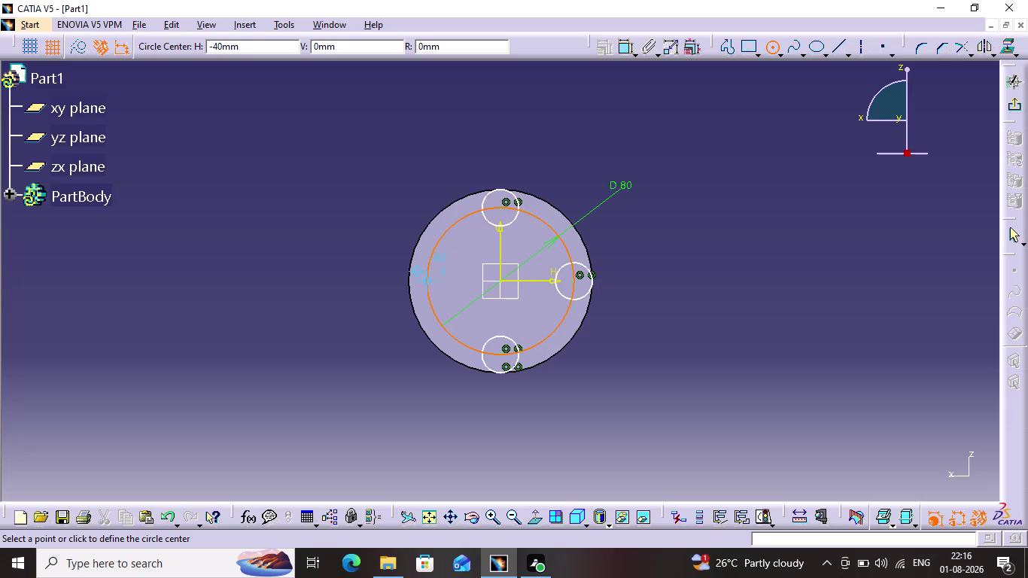
click(429, 281)
click(432, 301)
click(468, 299)
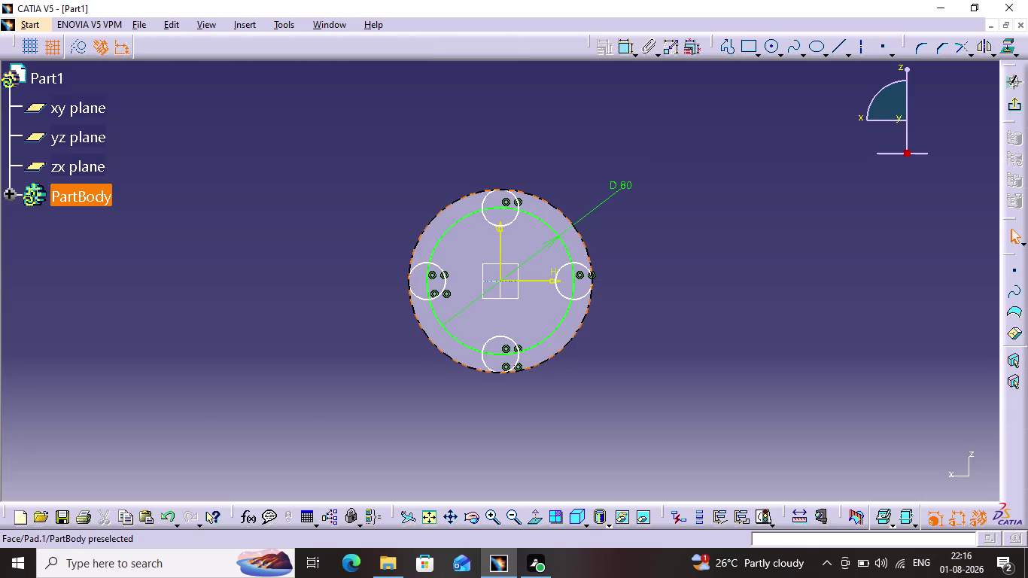
click(518, 216)
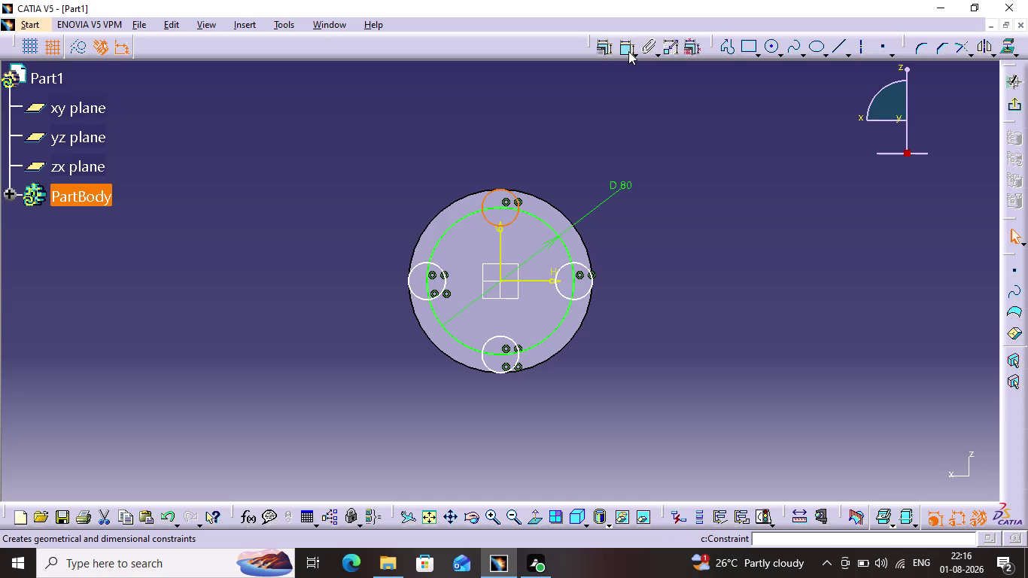
Constrain the top and right small circles to a 12 mm diameter.
click(629, 52)
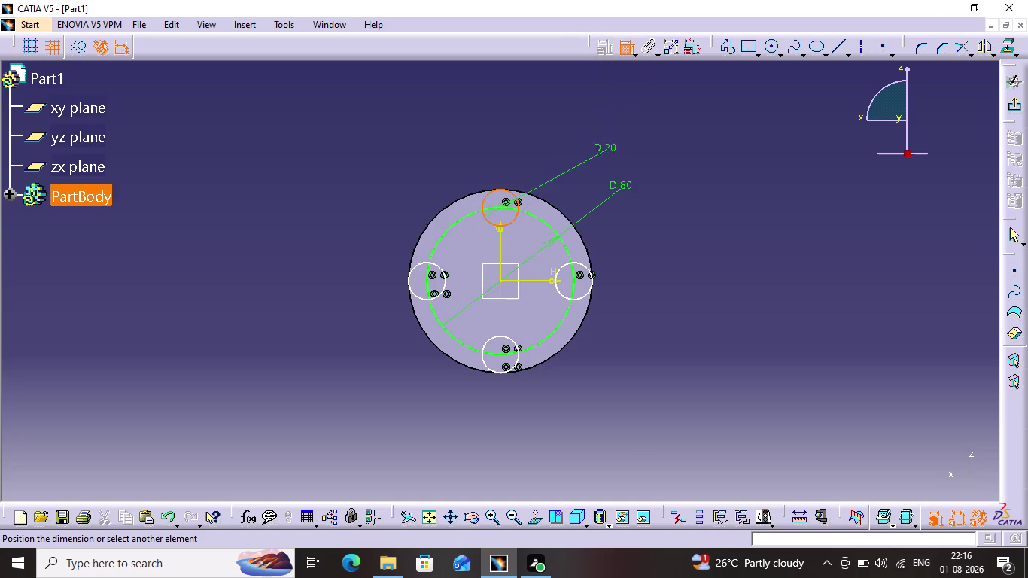
click(574, 136)
double_click(577, 128)
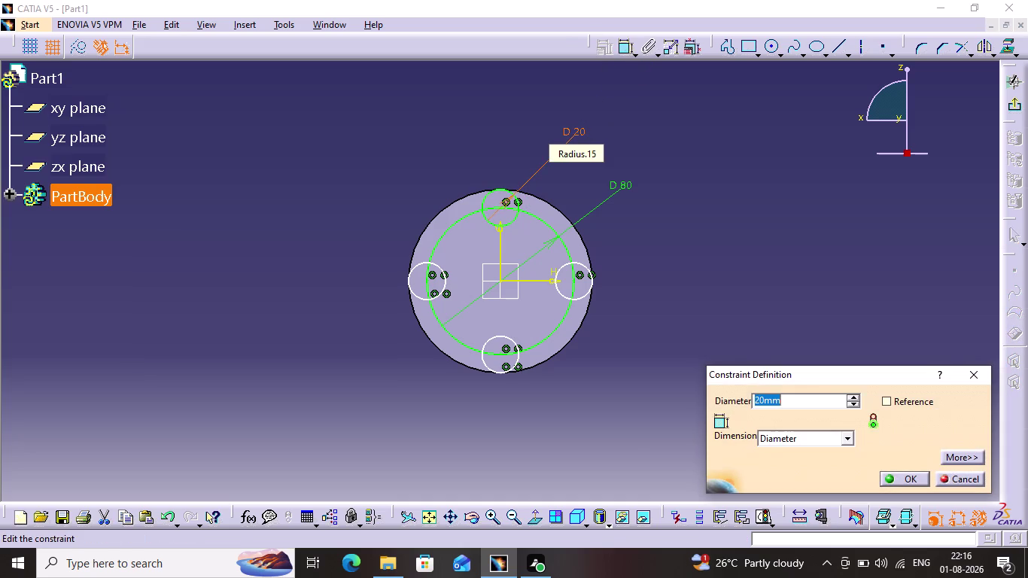
text(121)
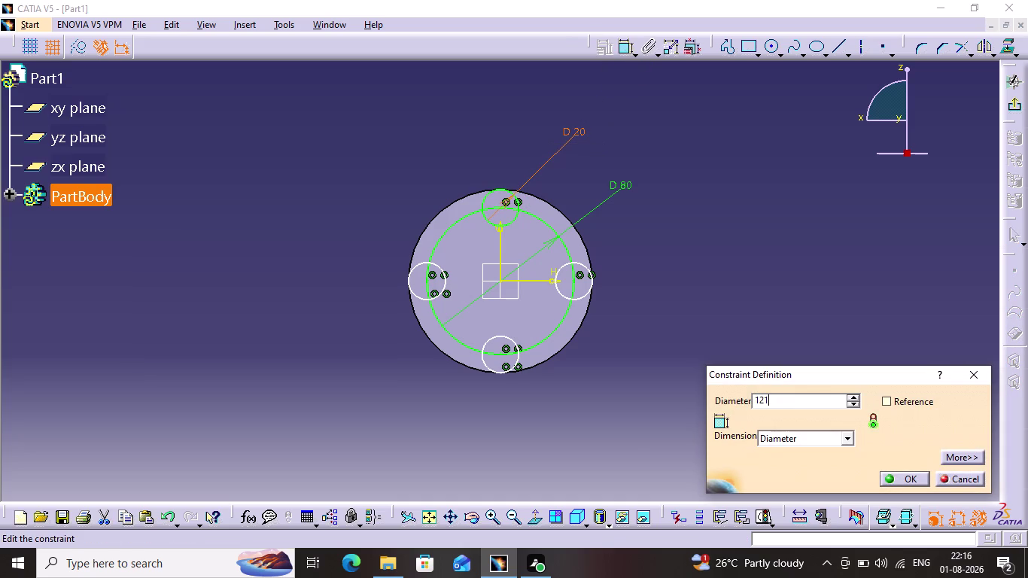
key(BackSpace)
key(Return)
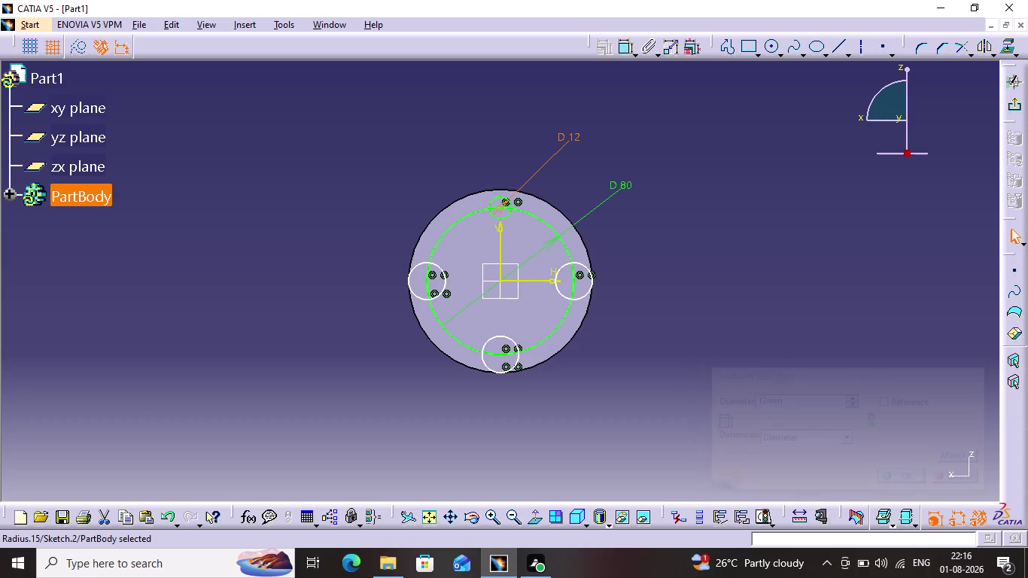
click(579, 264)
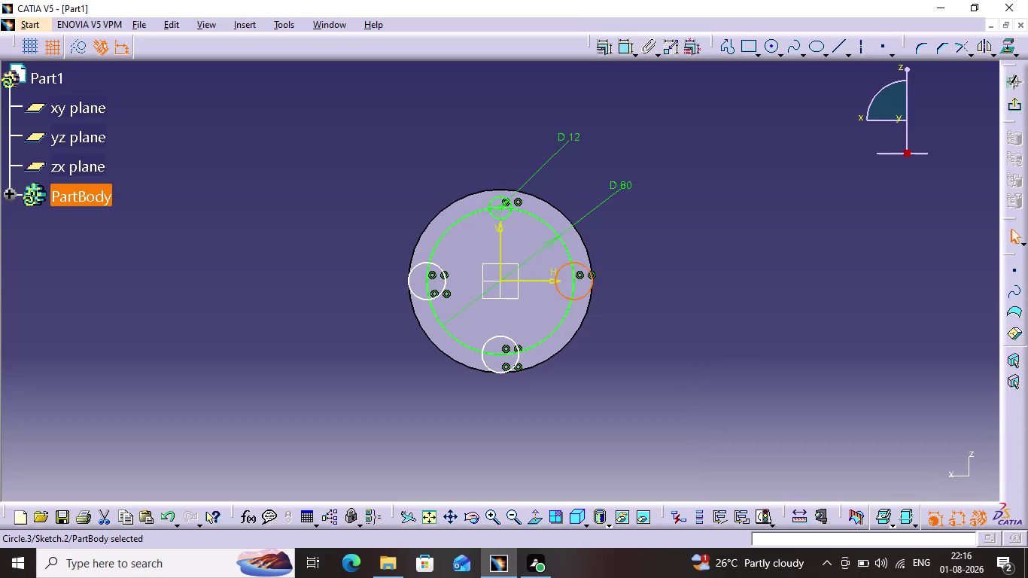
click(616, 42)
click(647, 230)
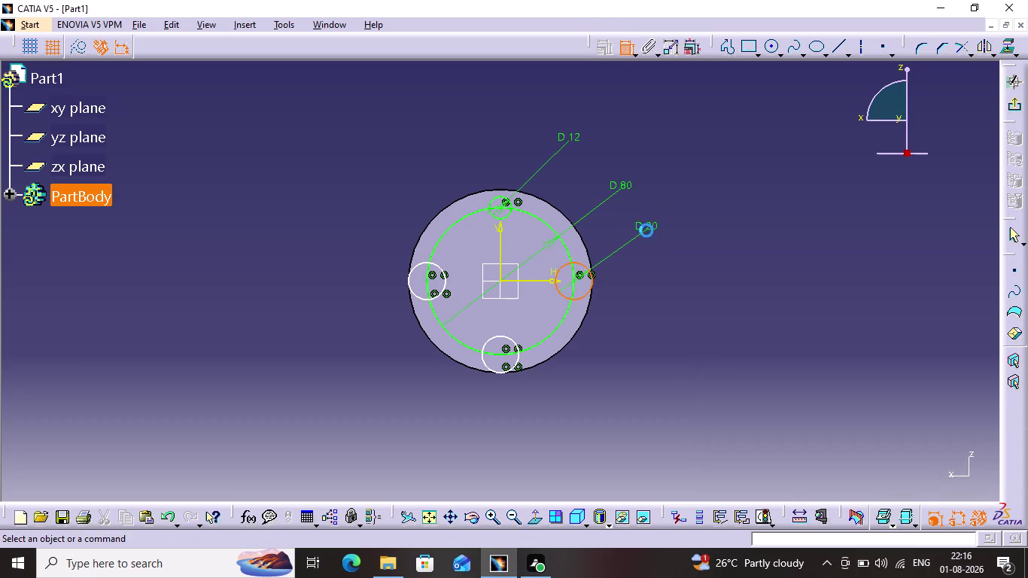
double_click(655, 220)
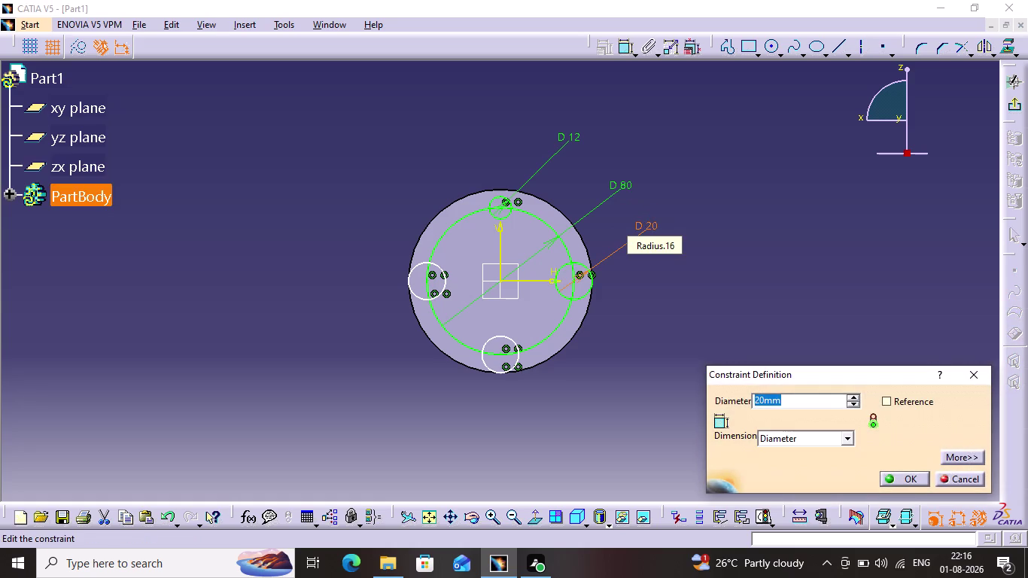
text(12)
key(Return)
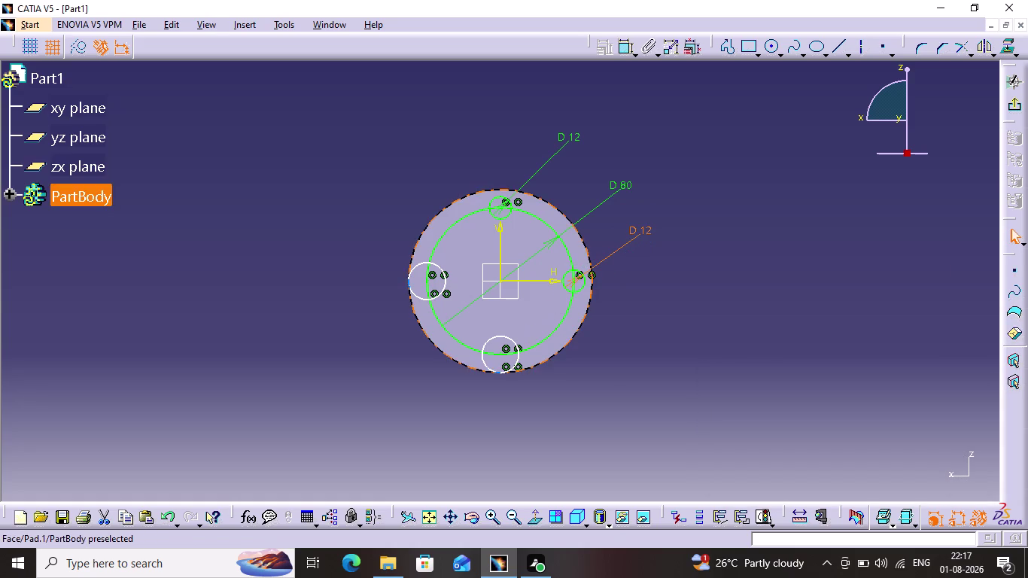
Constrain the bottom and left small circles to 12 mm diameter and exit the sketch.
click(516, 341)
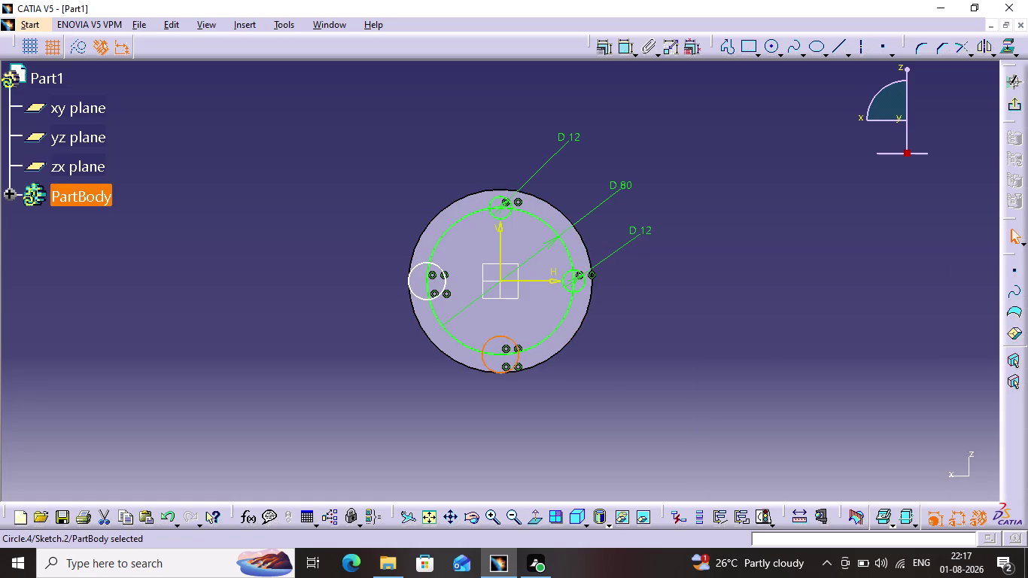
click(626, 54)
triple_click(606, 383)
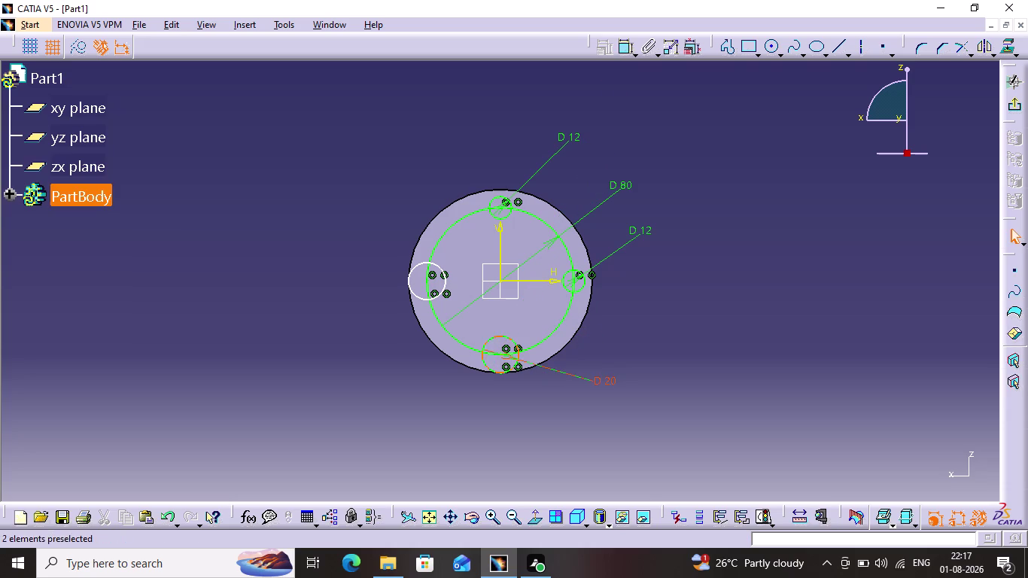
text(12)
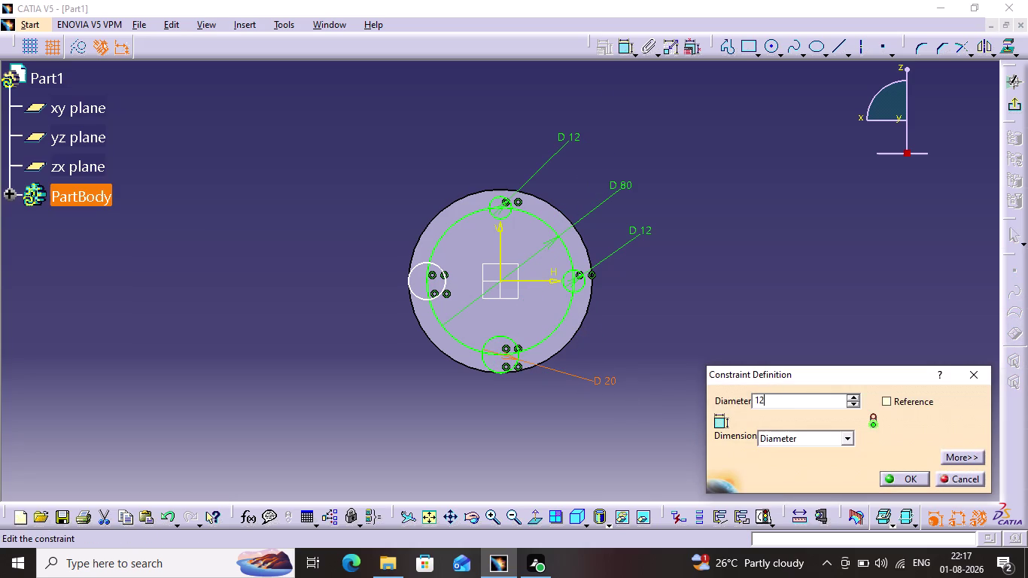
key(Return)
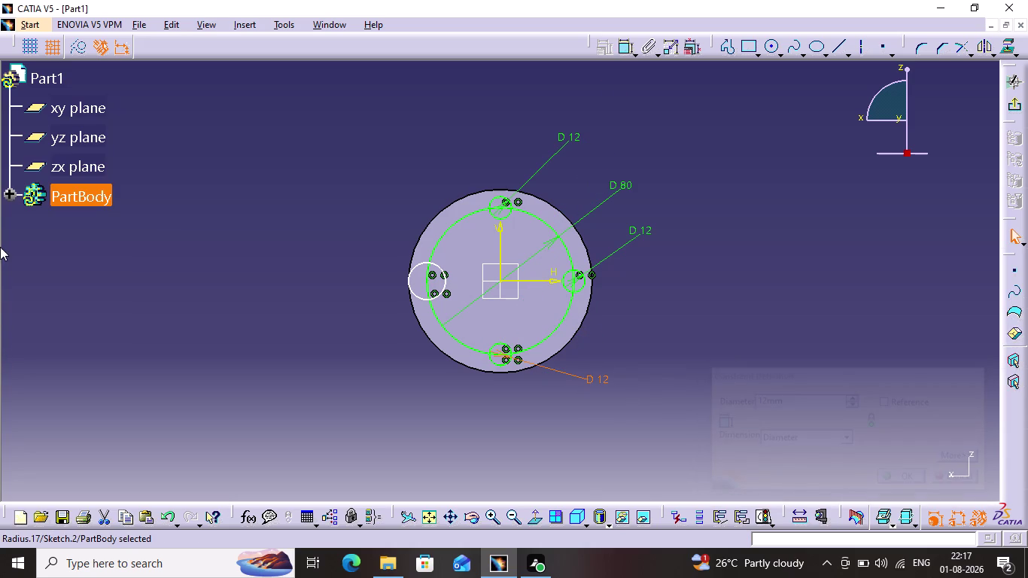
click(516, 359)
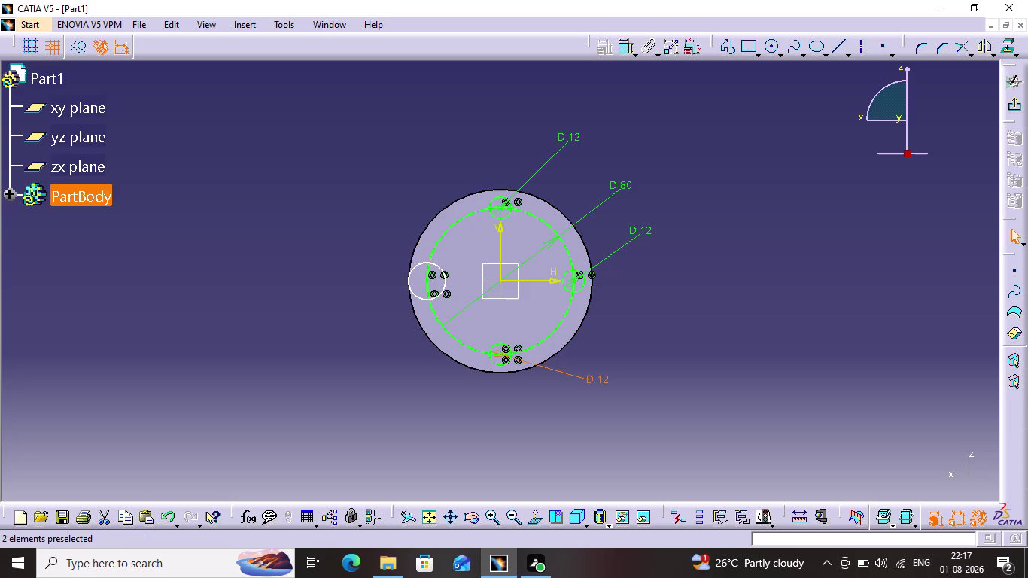
click(518, 345)
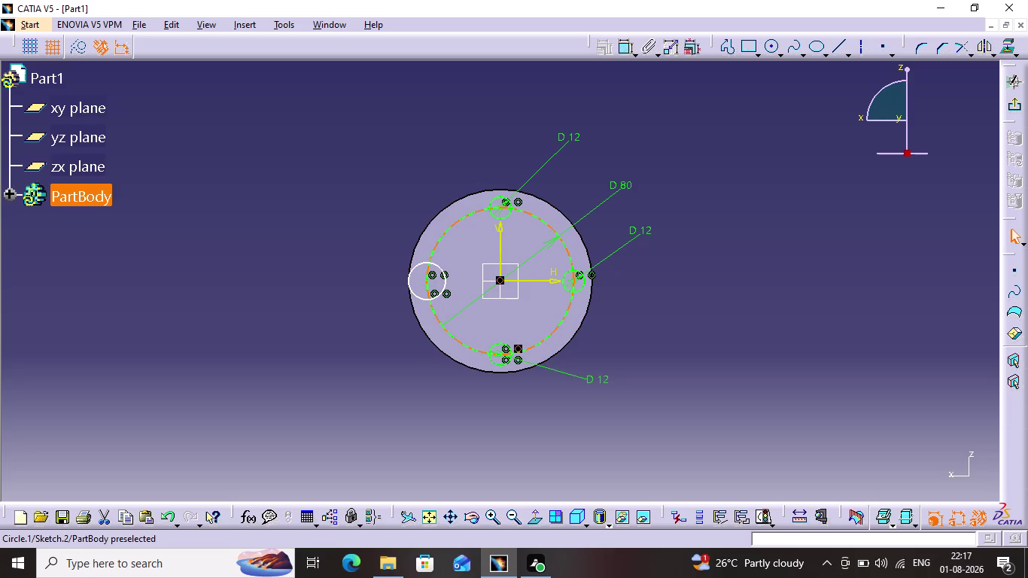
click(600, 359)
click(423, 302)
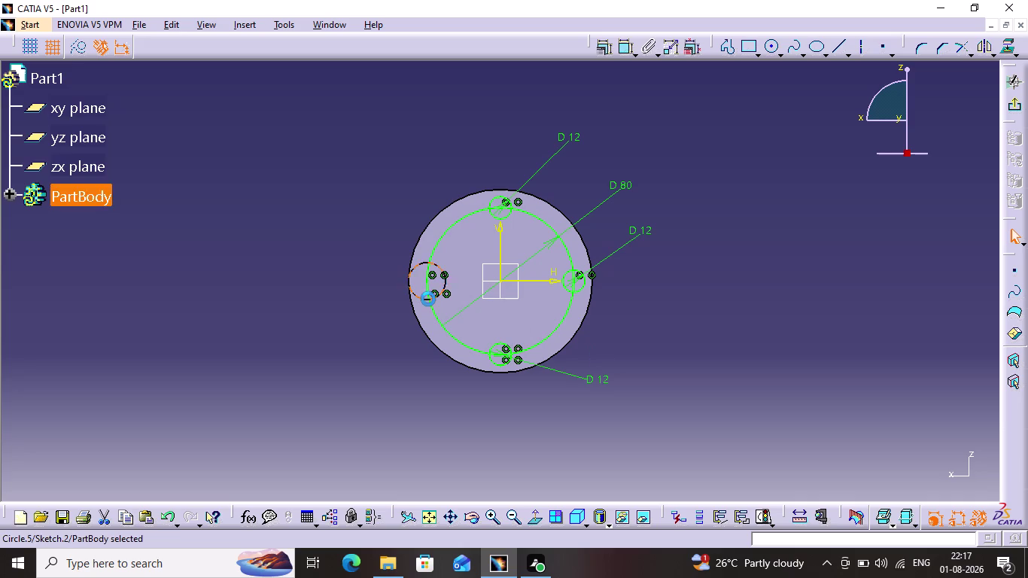
click(626, 45)
click(341, 189)
double_click(356, 180)
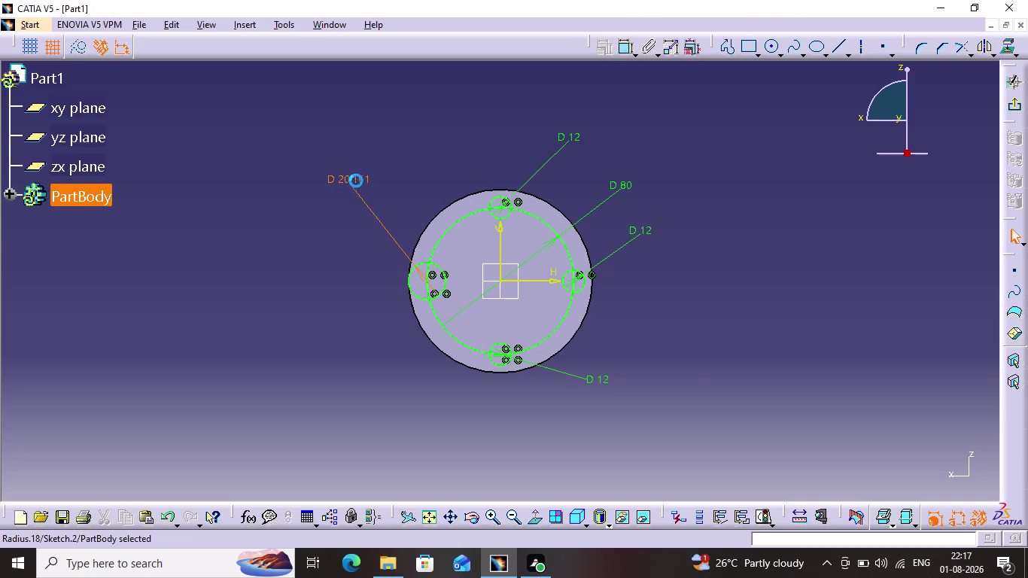
text(12)
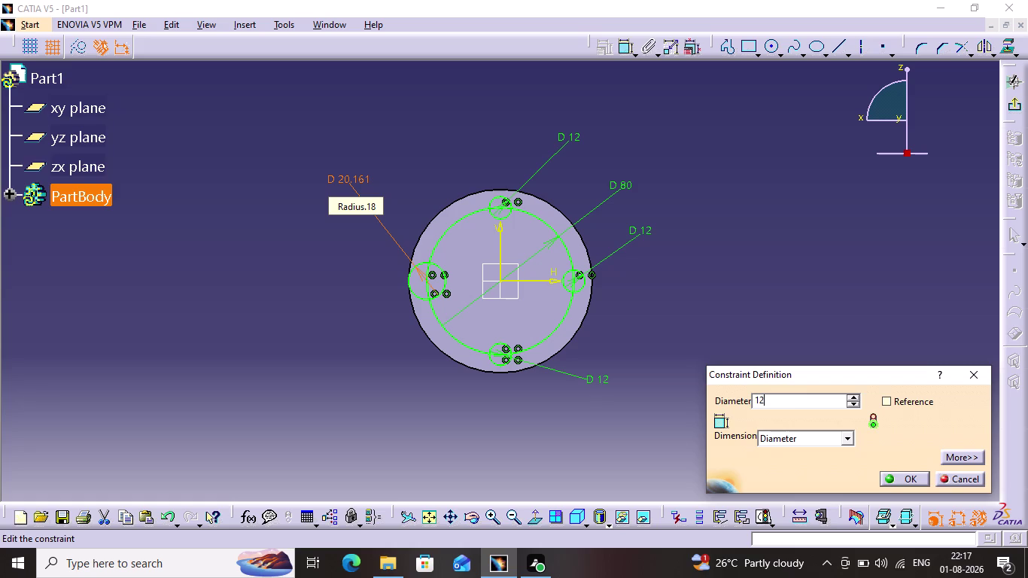
key(Return)
click(641, 309)
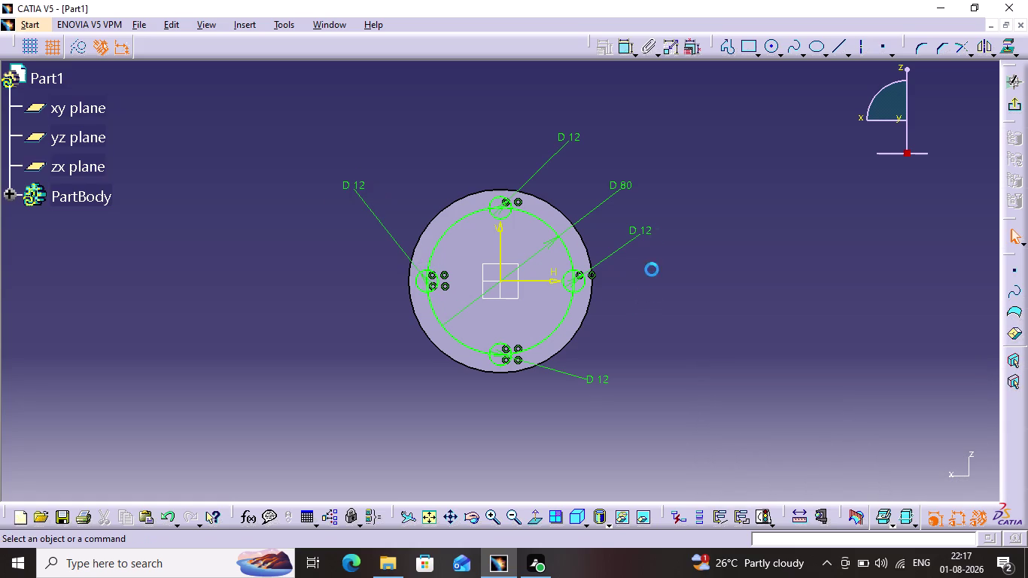
click(1015, 107)
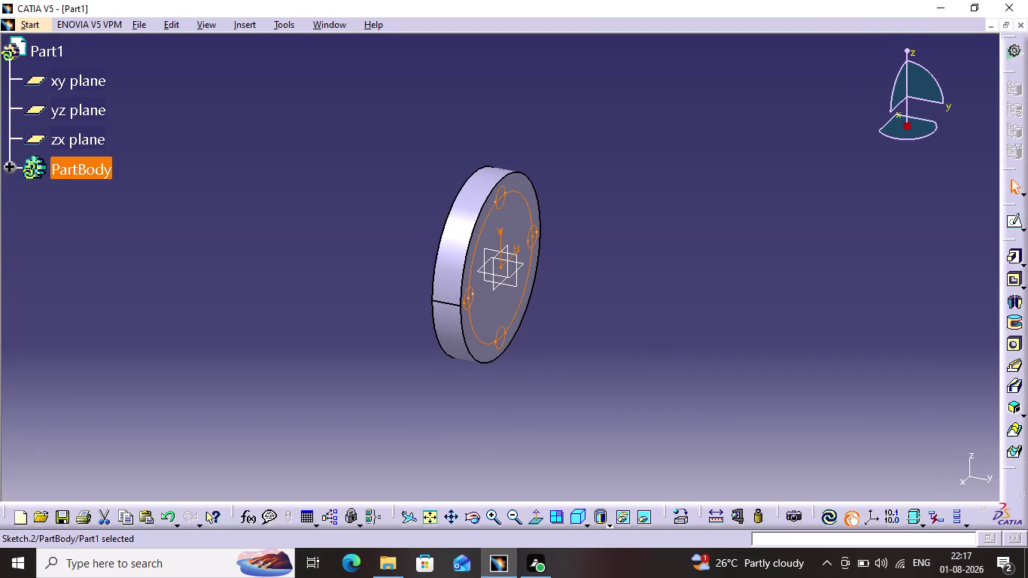
click(1011, 289)
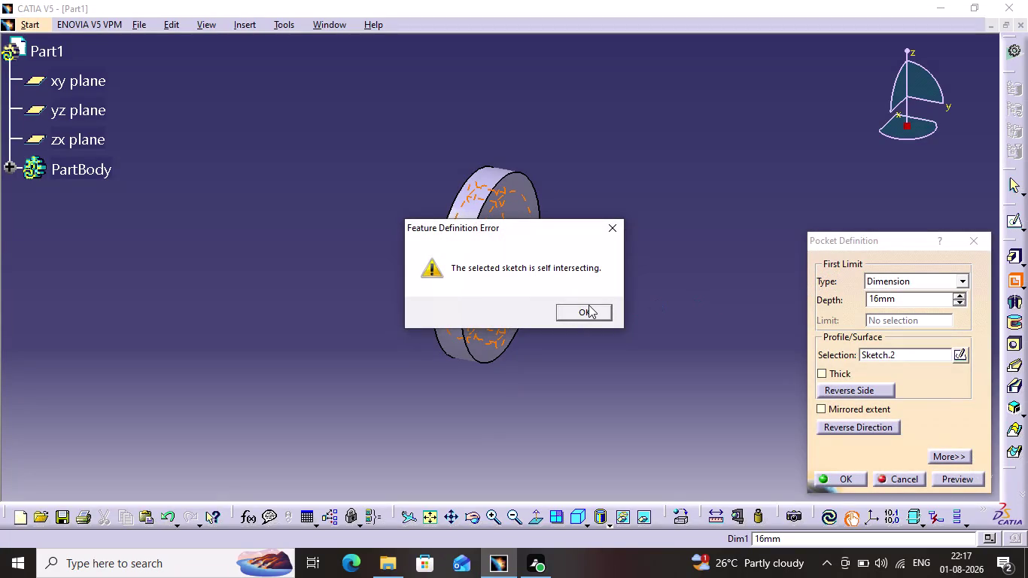
click(589, 305)
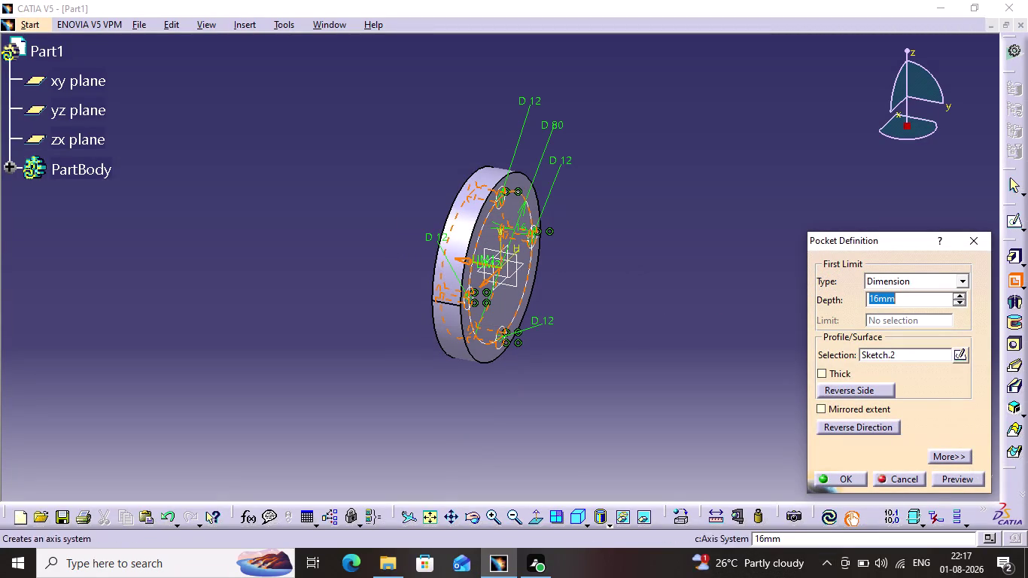
click(939, 480)
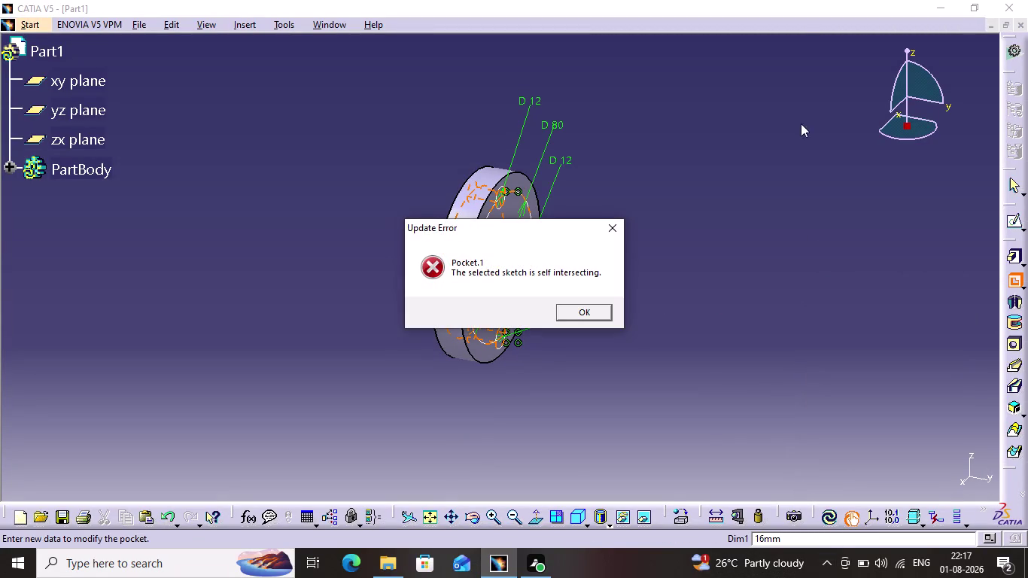
click(587, 312)
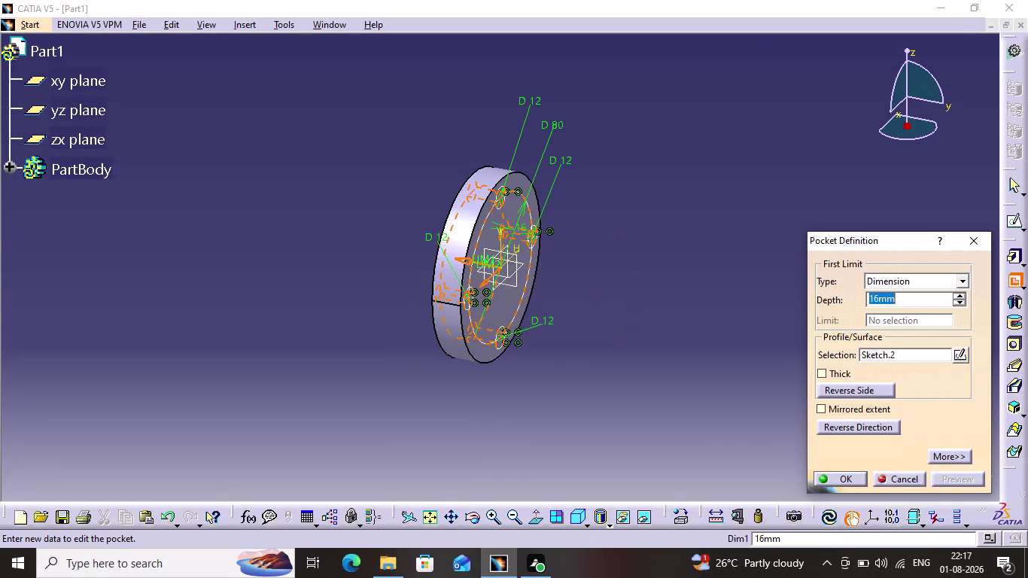
click(855, 468)
click(854, 474)
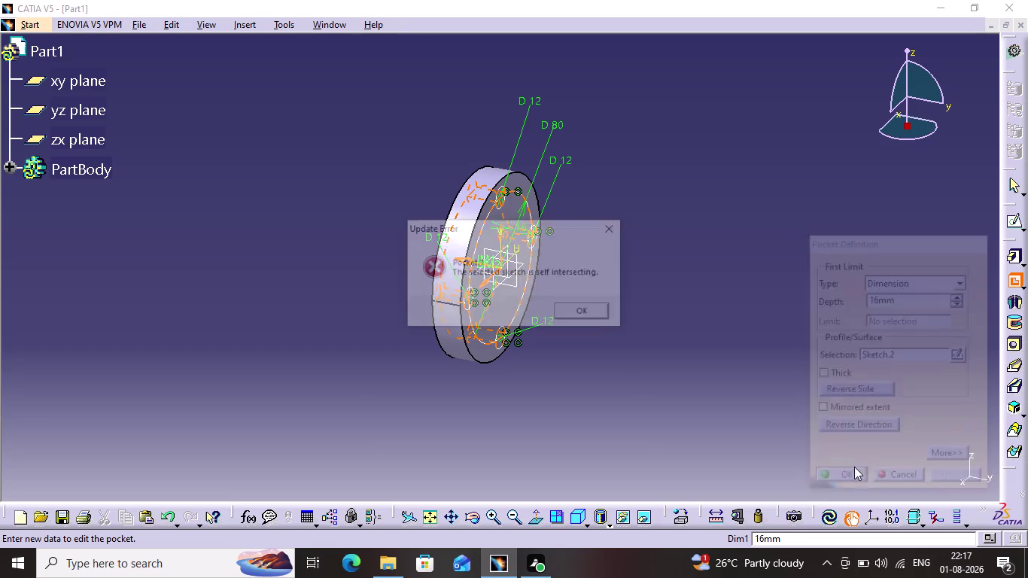
click(557, 307)
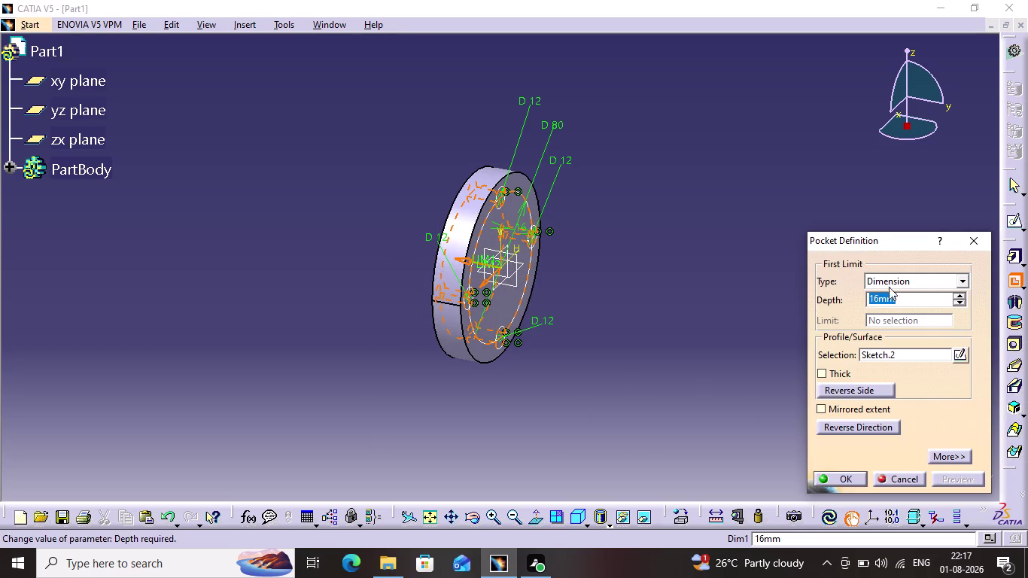
click(971, 240)
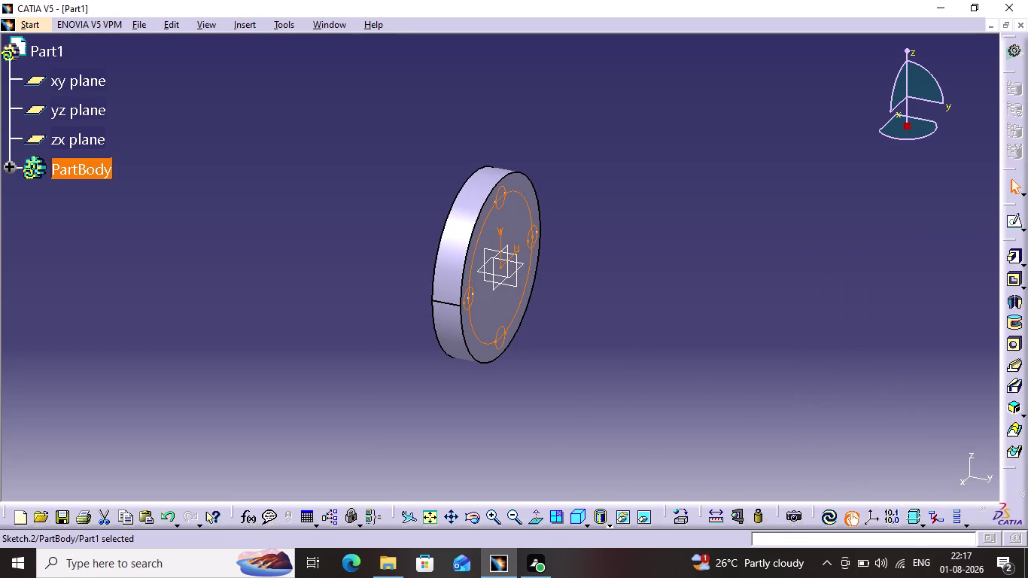
Open the disc pad's definition and close it without changes.
double_click(520, 196)
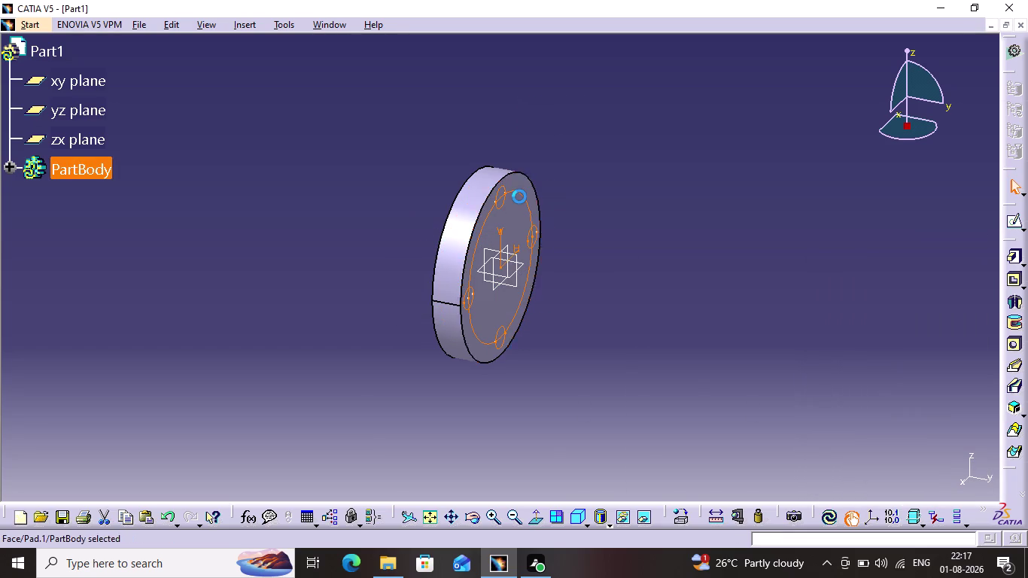
click(590, 209)
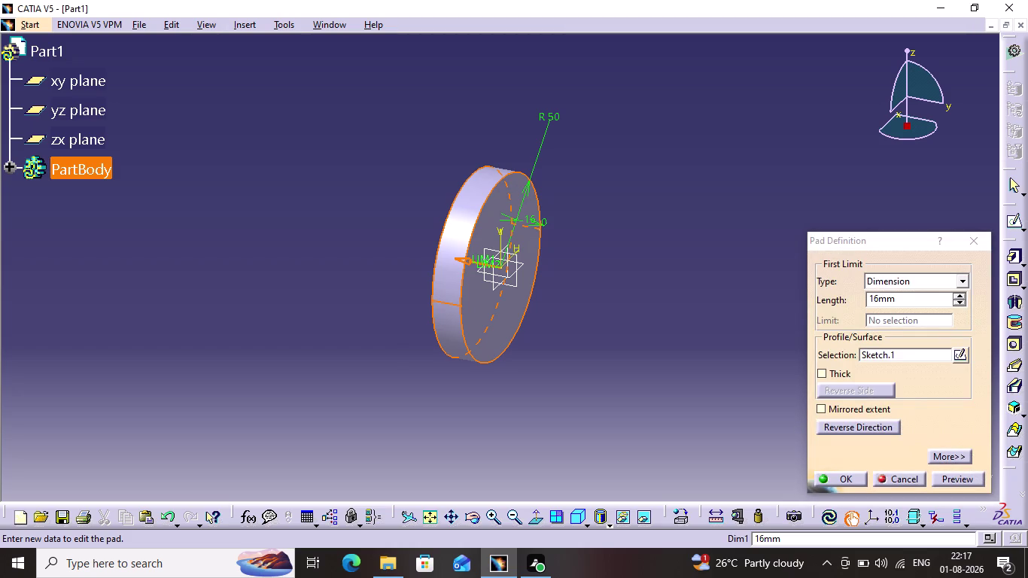
click(978, 249)
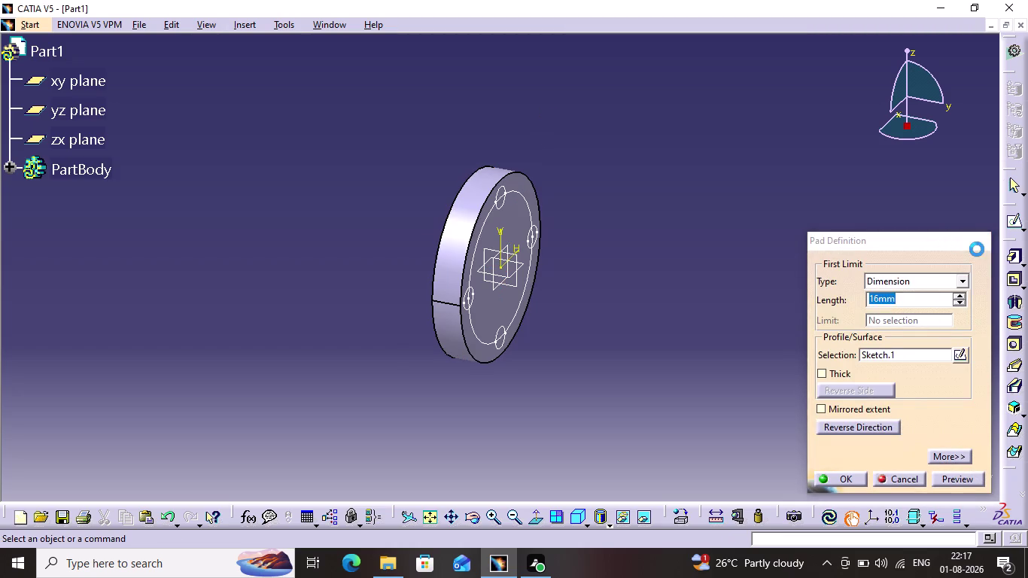
Make the 80 mm pitch circle in Sketch.2 construction geometry and exit the sketch.
double_click(520, 191)
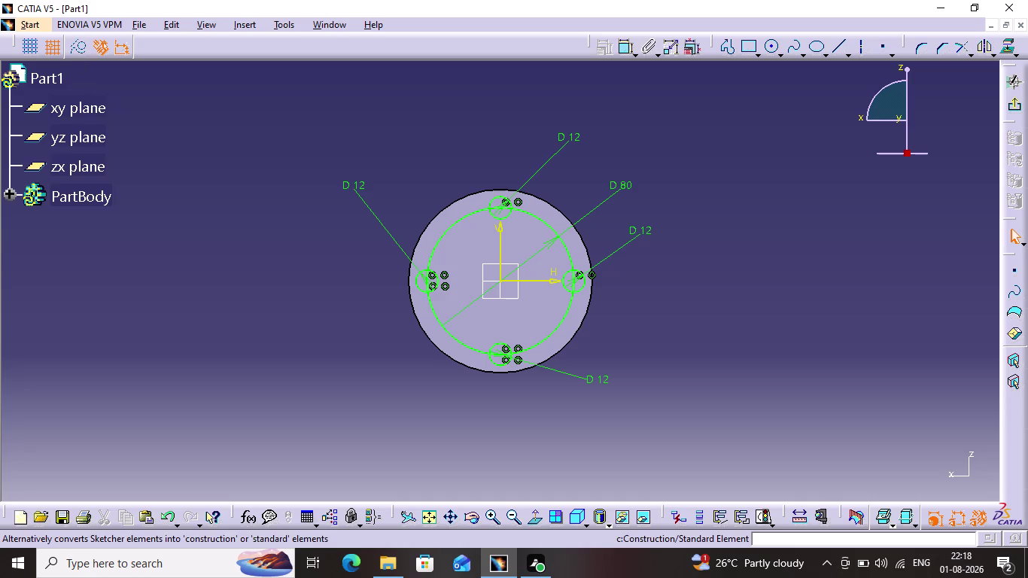
click(452, 227)
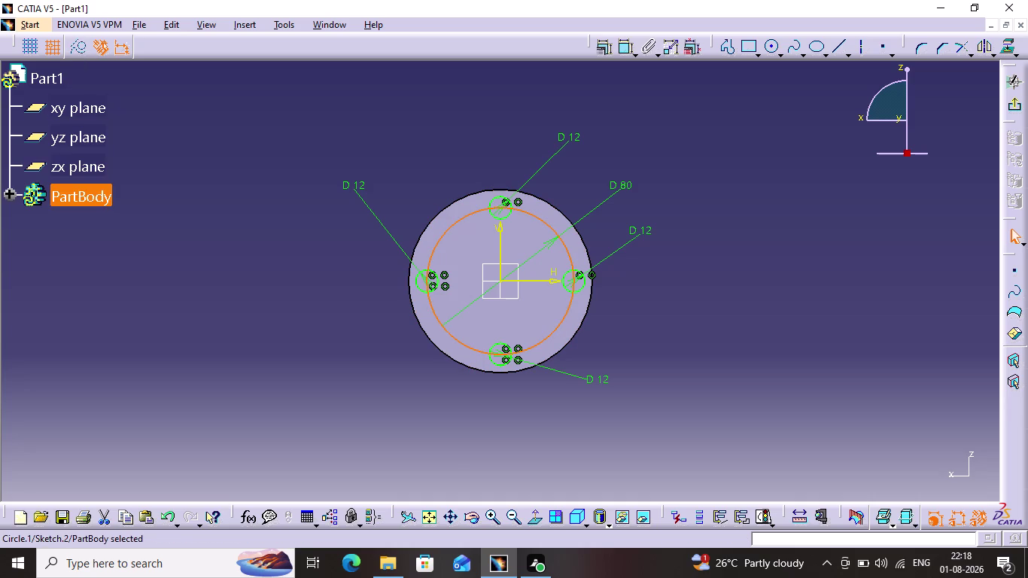
click(82, 54)
click(267, 173)
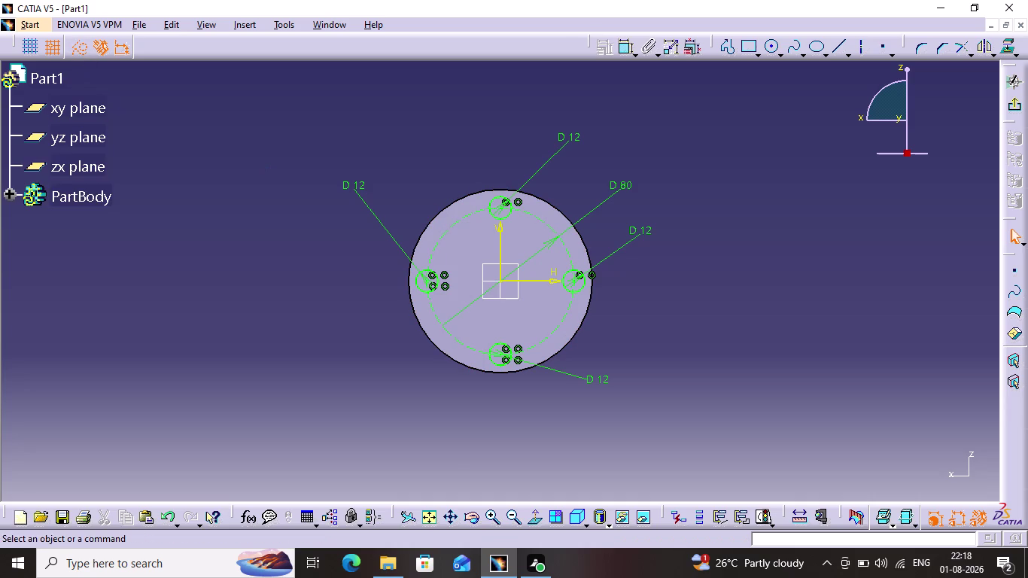
click(1013, 113)
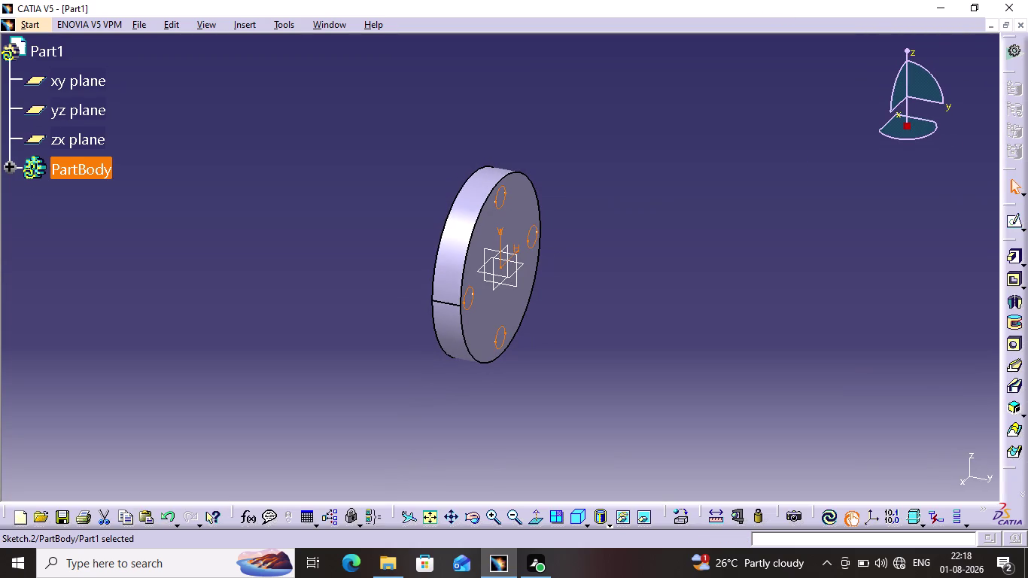
Pocket the four 12 mm holes 16 mm deep and start a sketch on the front face.
click(1006, 277)
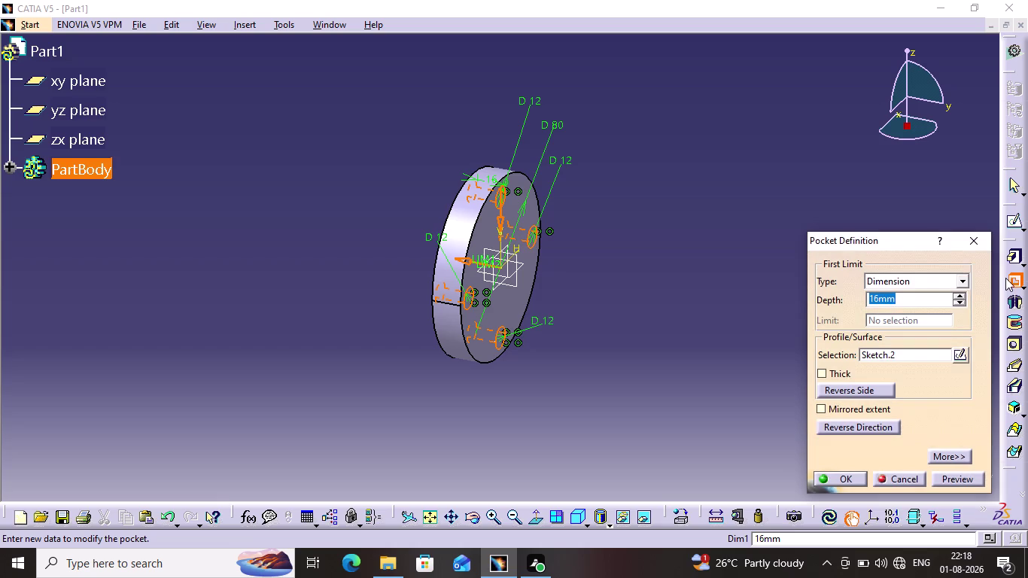
click(947, 479)
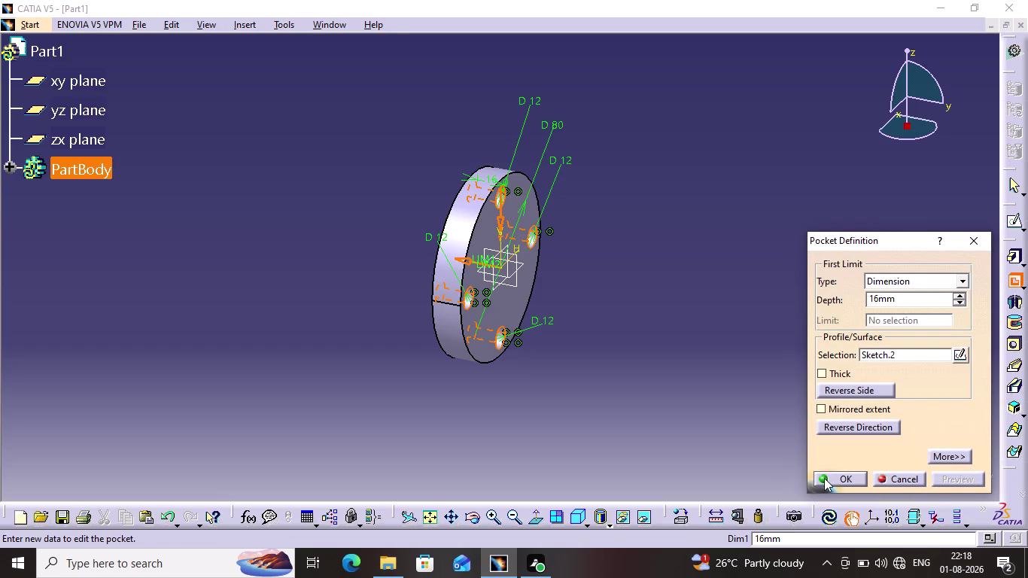
click(824, 478)
click(700, 303)
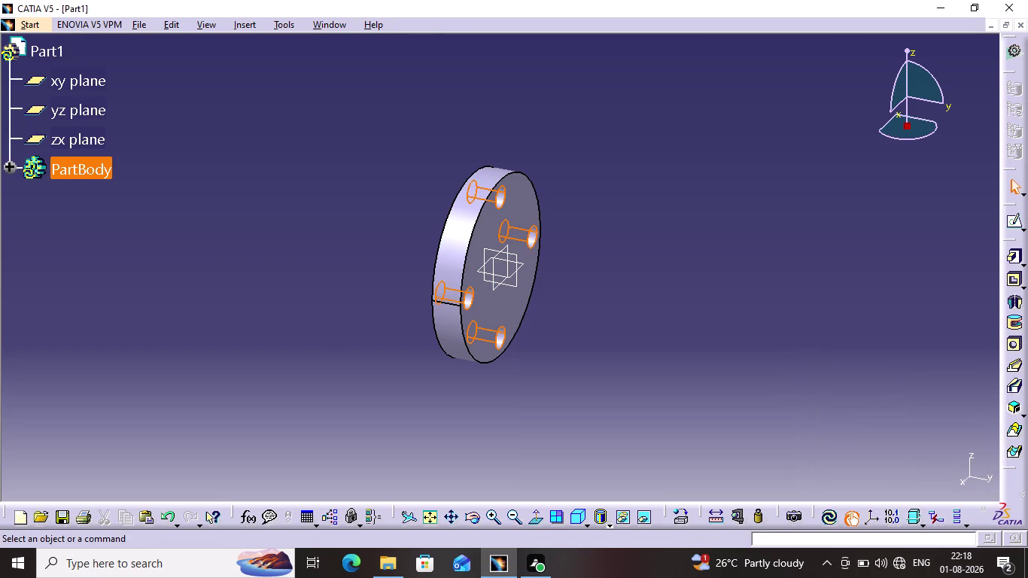
click(499, 227)
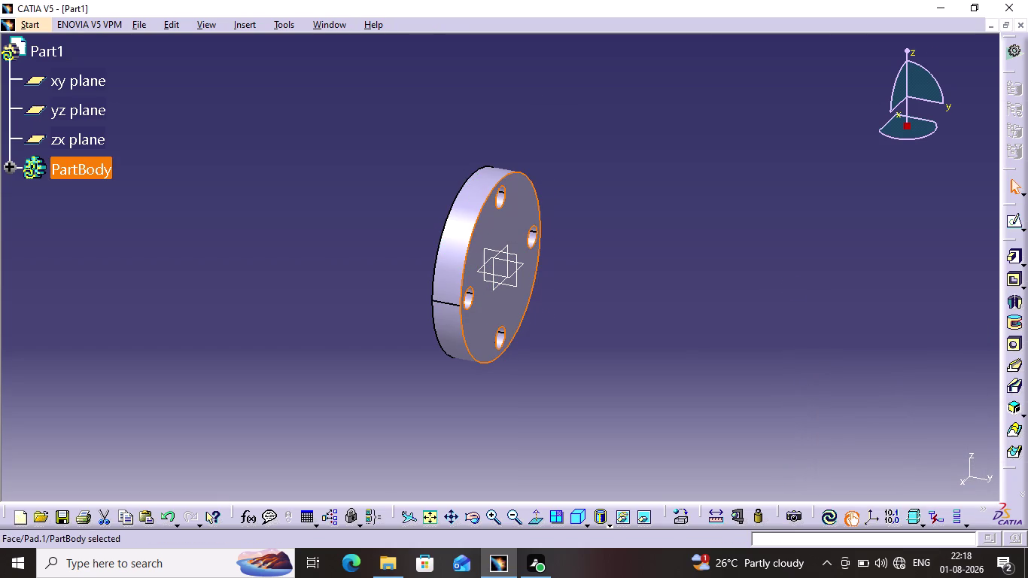
click(1008, 226)
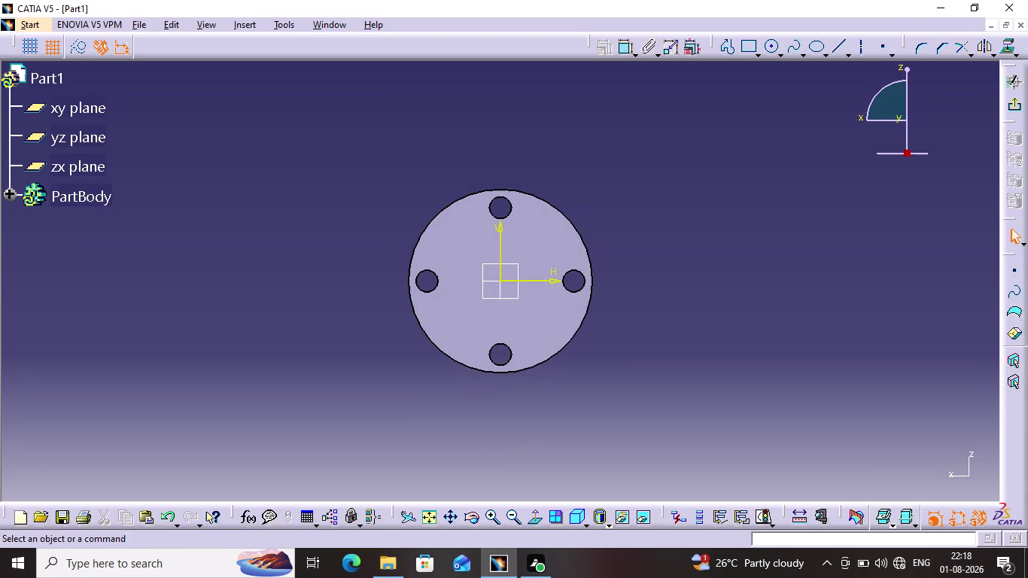
Draw a circle centred on the sketch origin and drag out its radius.
click(769, 41)
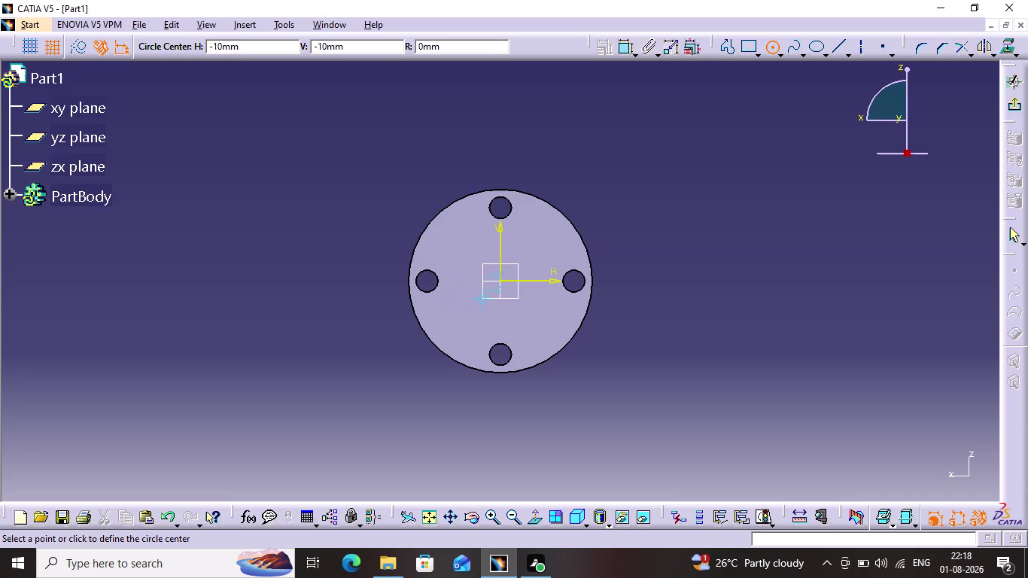
click(500, 282)
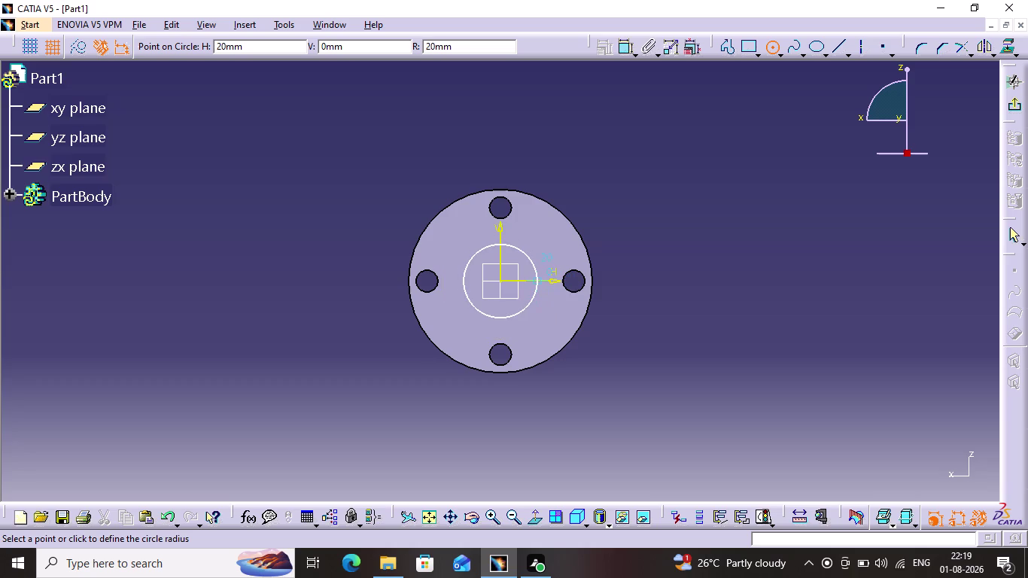
click(531, 291)
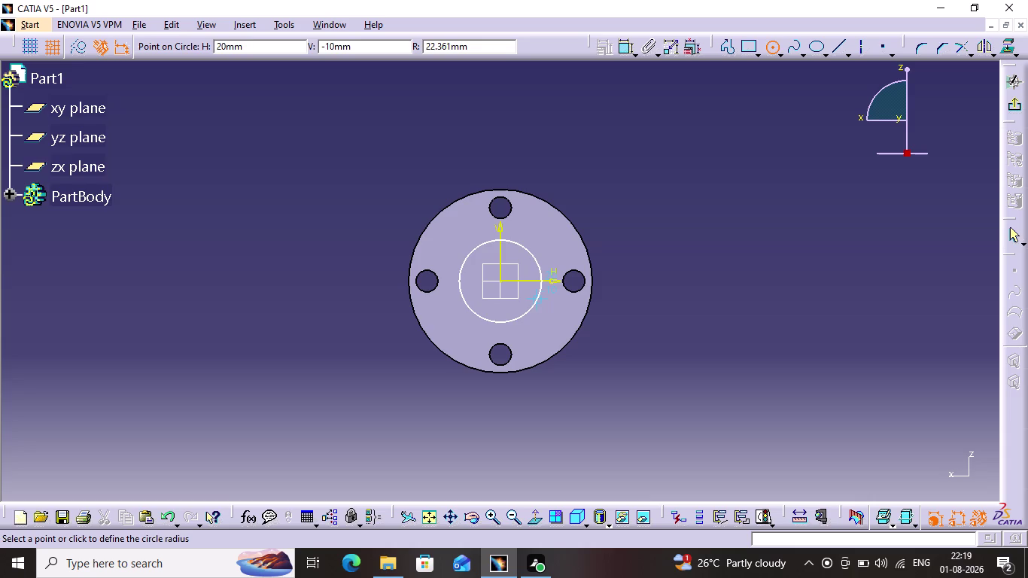